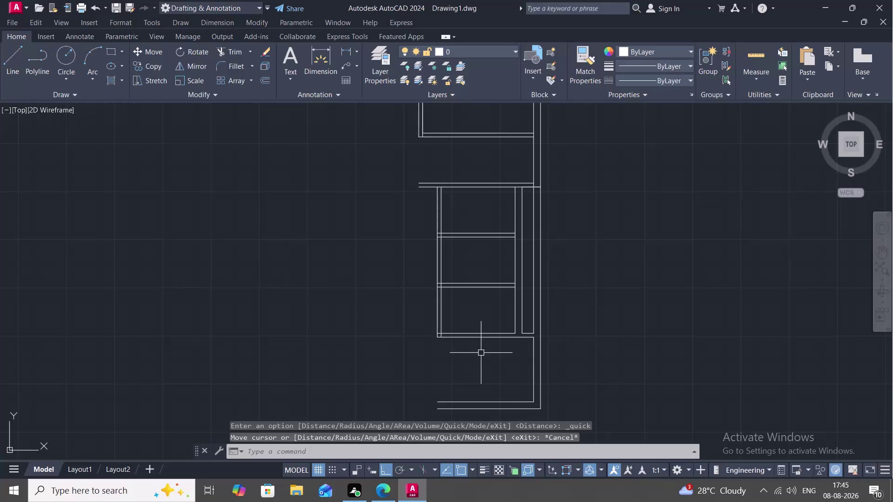
Set a 15'-9" offset distance and pick the lower room's inner right wall.
text(O)
key(space)
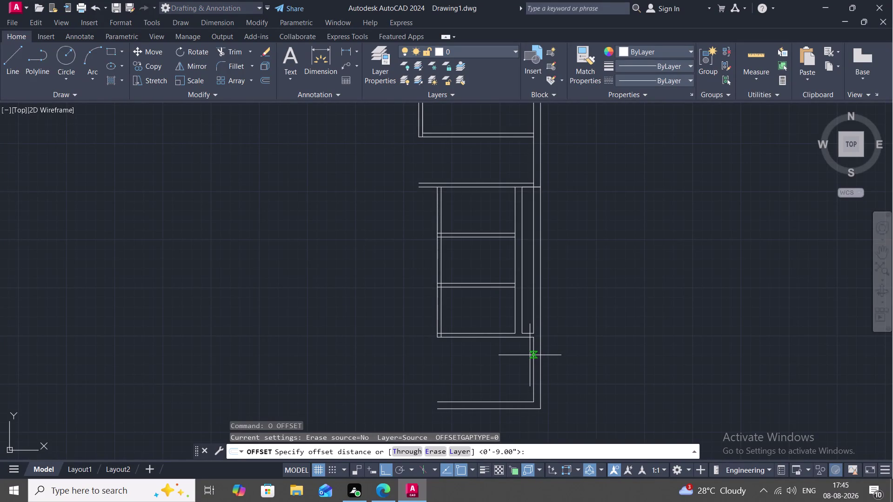
key(1)
key(6)
key(BackSpace)
text(5')
text(9)
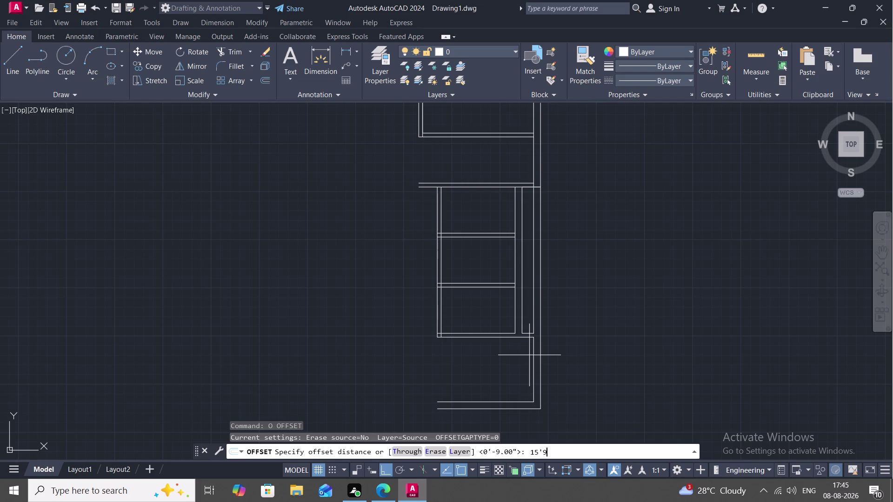
key(shift+quotedbl)
key(space)
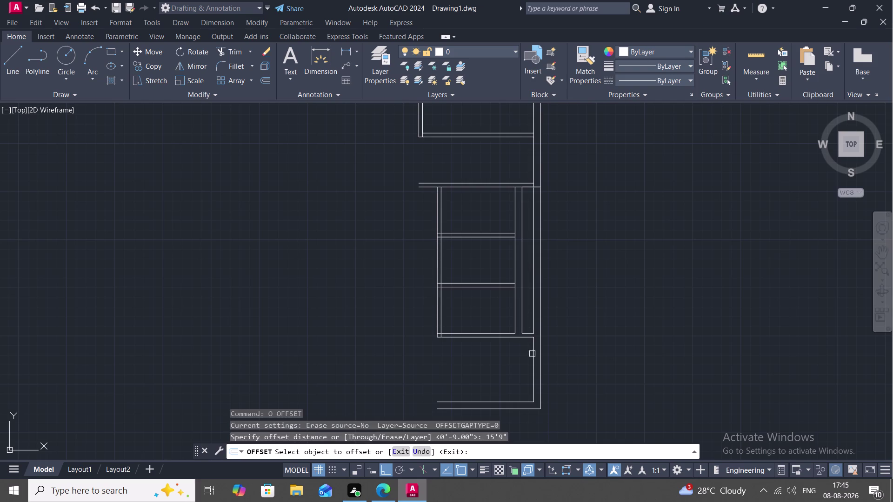
click(532, 363)
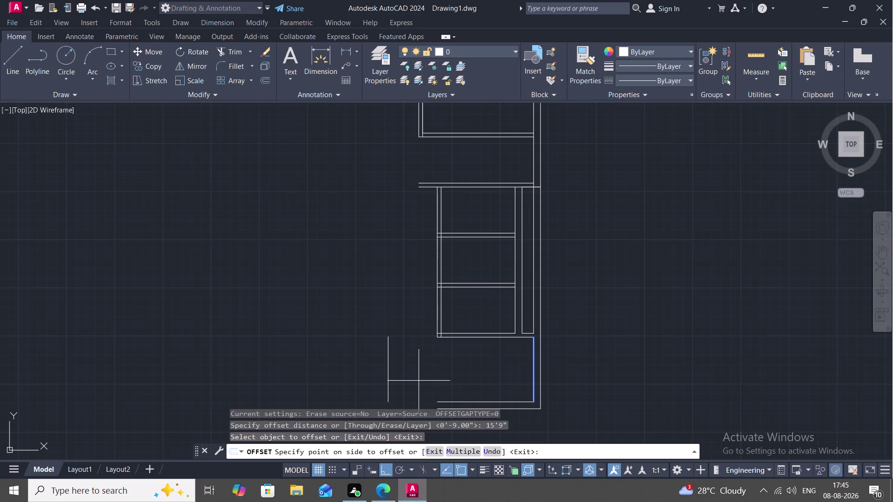
key(Escape)
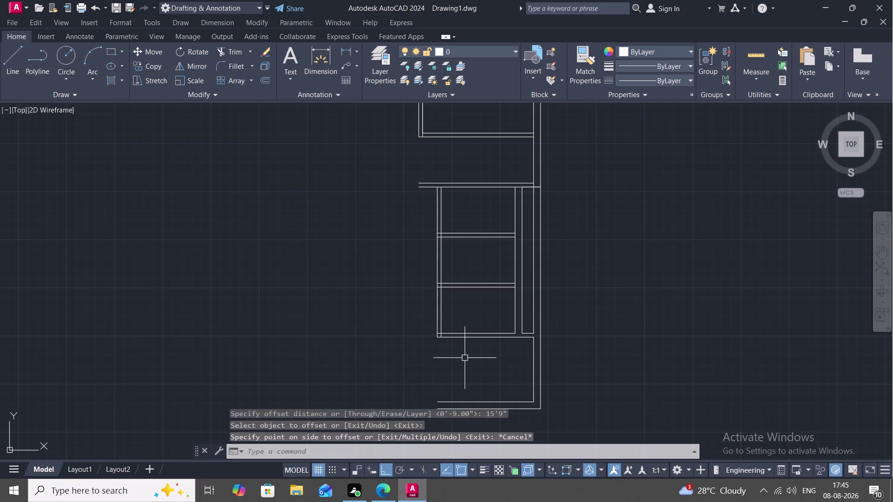
Copy the inner right wall line 15'-9" to its left.
key(space)
key(space)
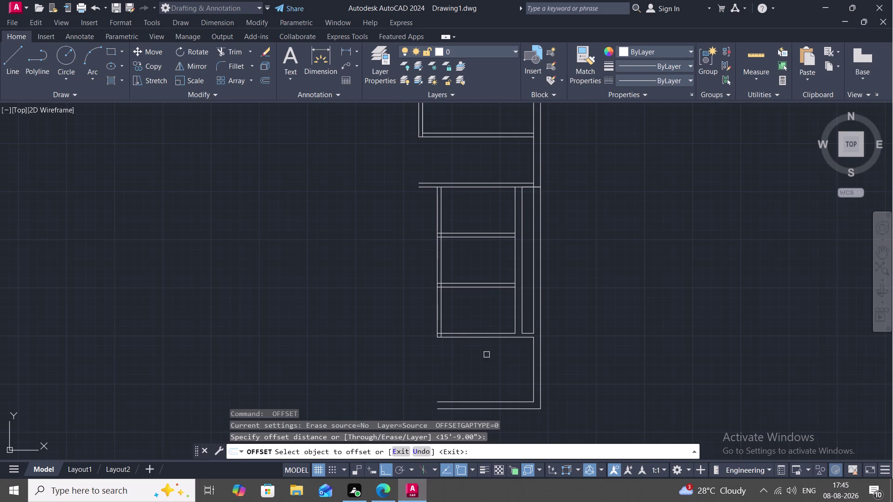
click(533, 359)
click(457, 375)
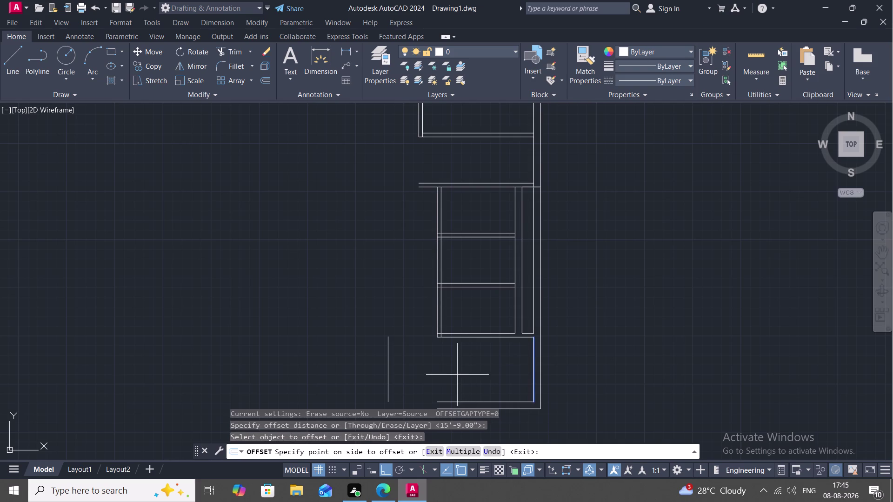
middle_drag(457, 375, 449, 311)
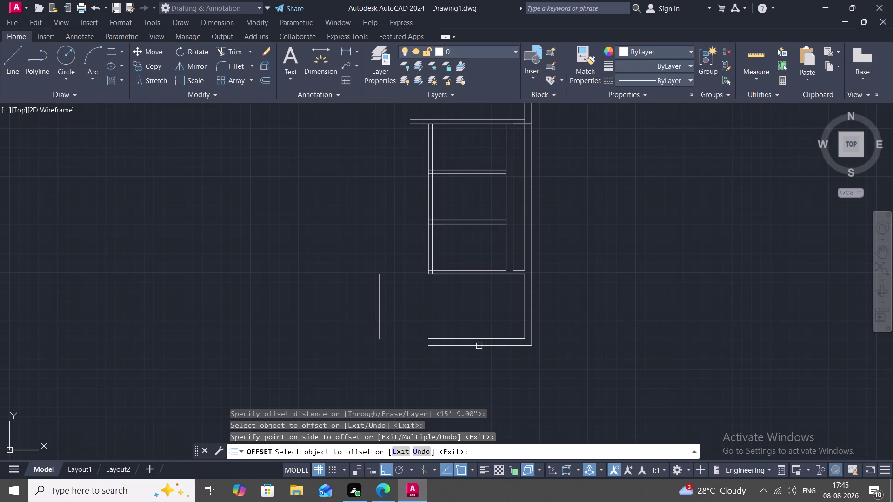
text(EX)
key(space)
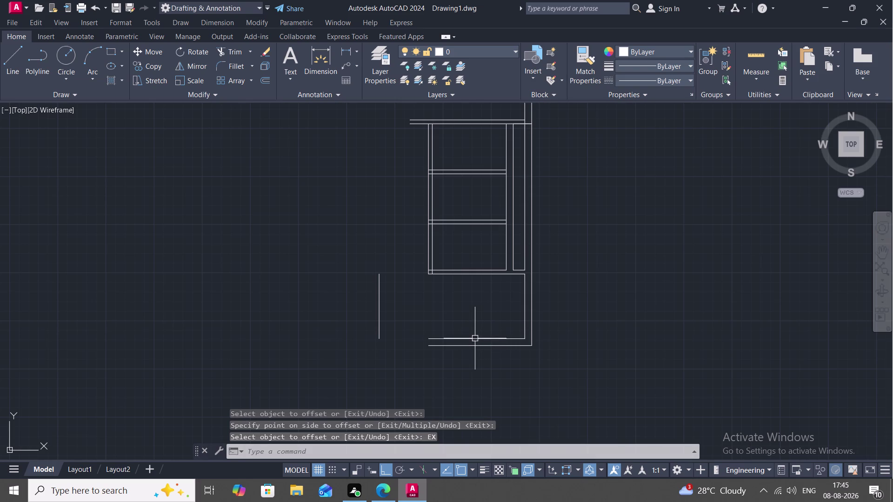
text(E)
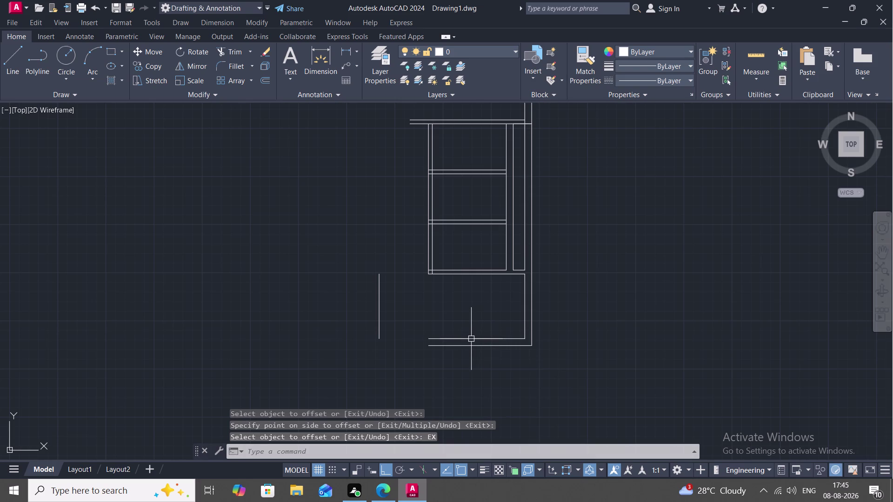
text(X)
key(space)
Extend the lower room's top and bottom wall lines to the new wall.
click(471, 339)
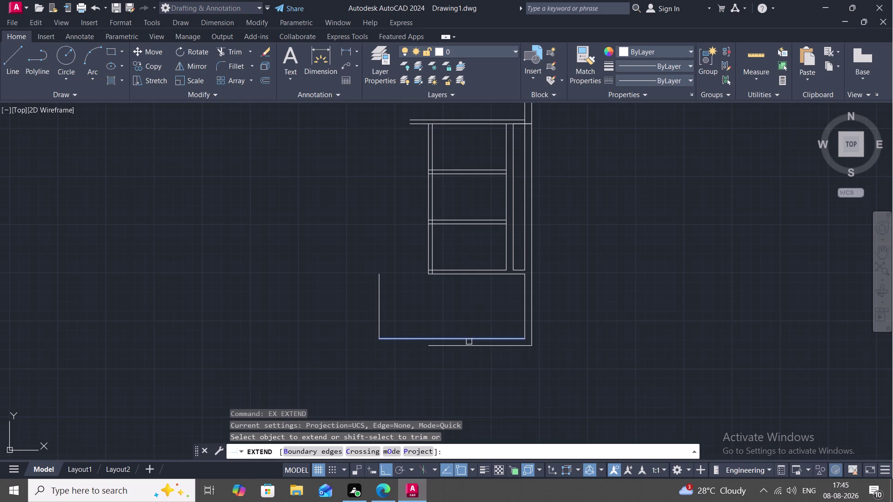
key(Escape)
key(space)
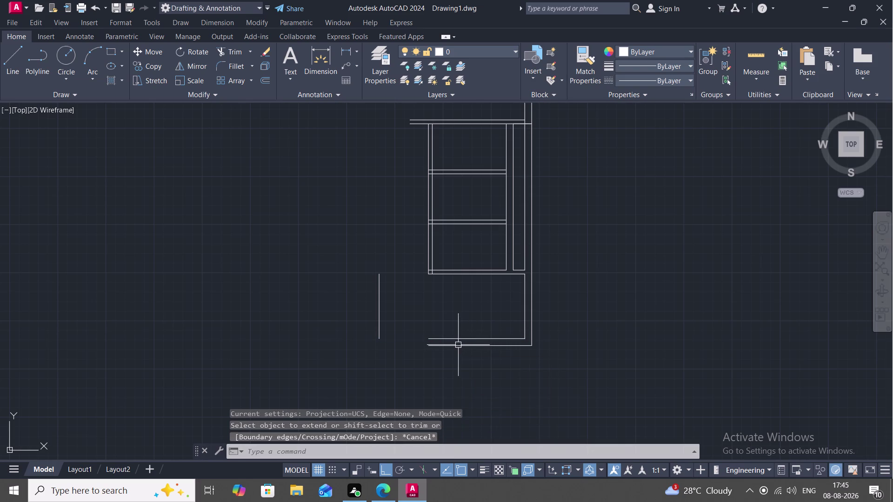
click(459, 340)
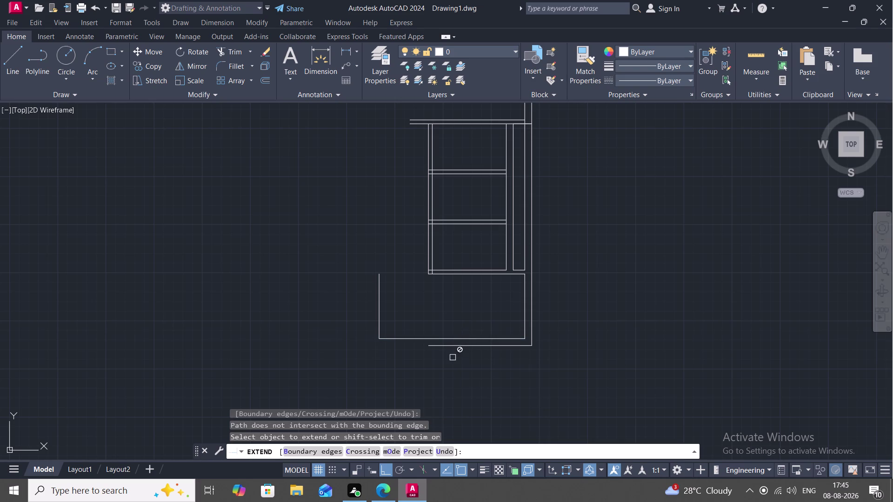
click(454, 274)
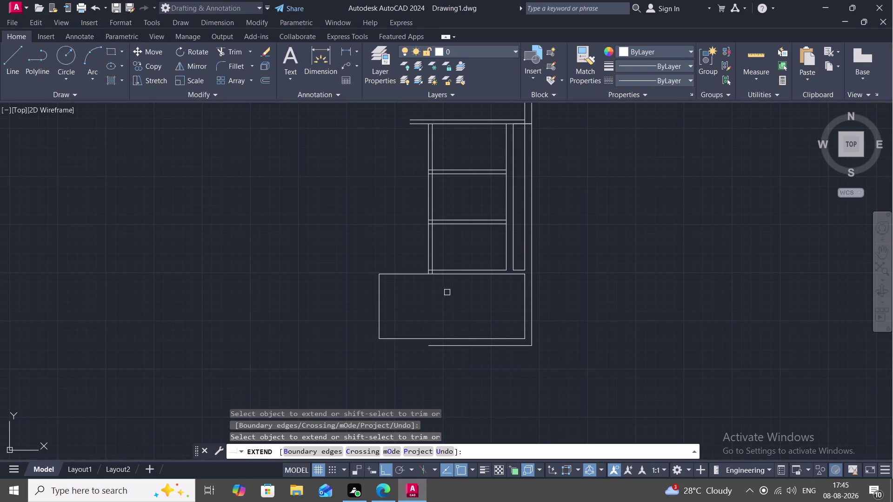
key(Escape)
scroll(up, 3)
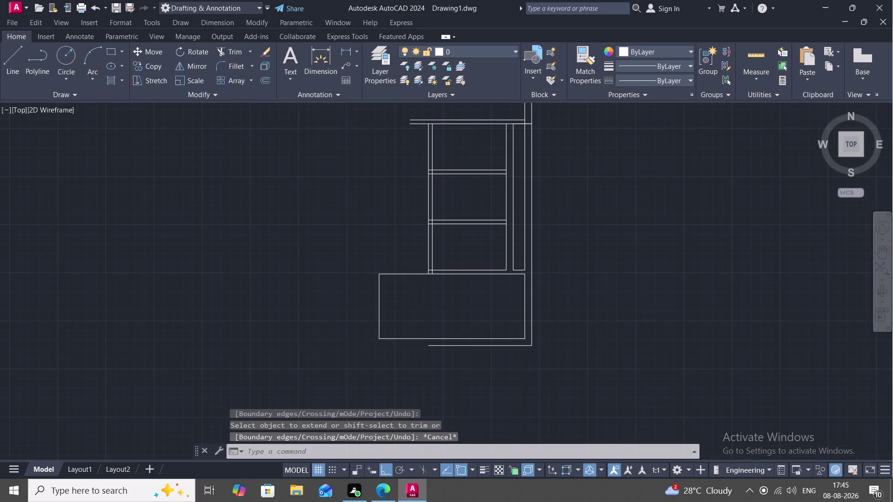
Draw short Ortho lines below and above the room's left corners.
key(l)
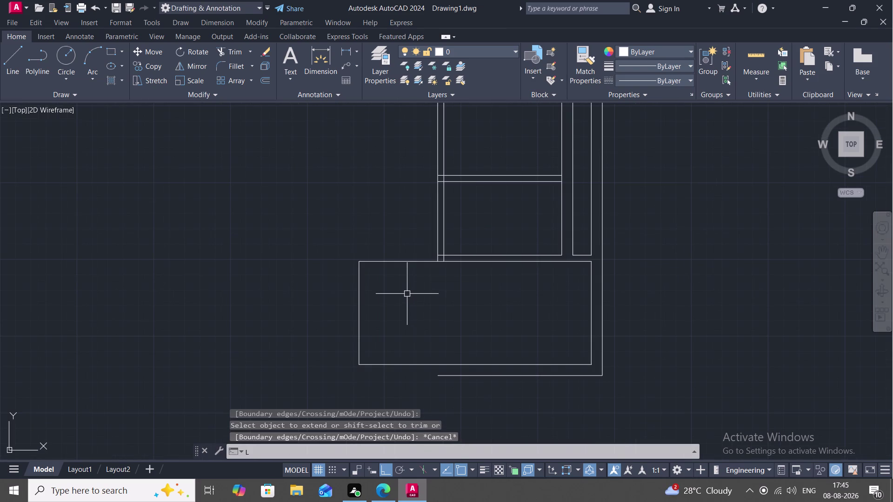
key(space)
click(357, 366)
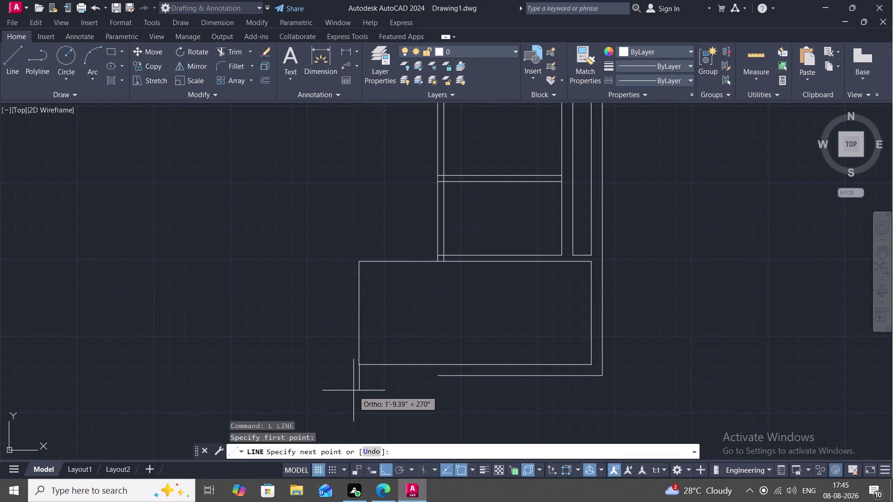
key(F8)
key(F8)
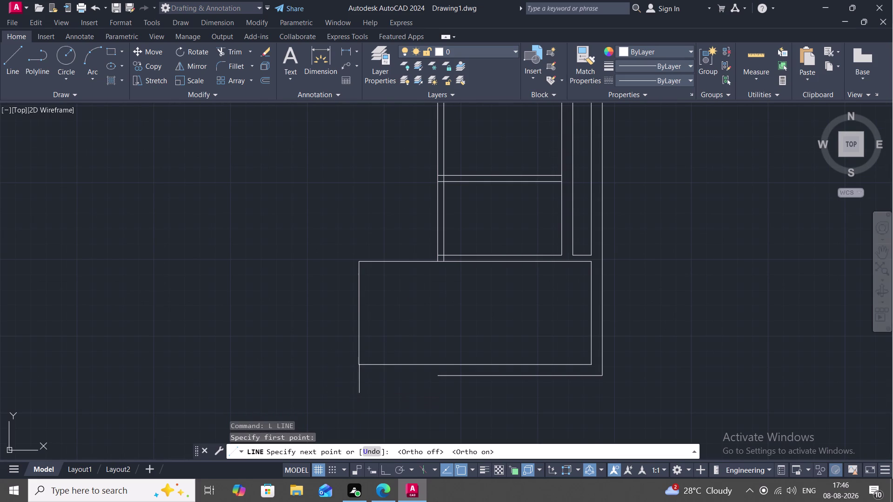
click(360, 393)
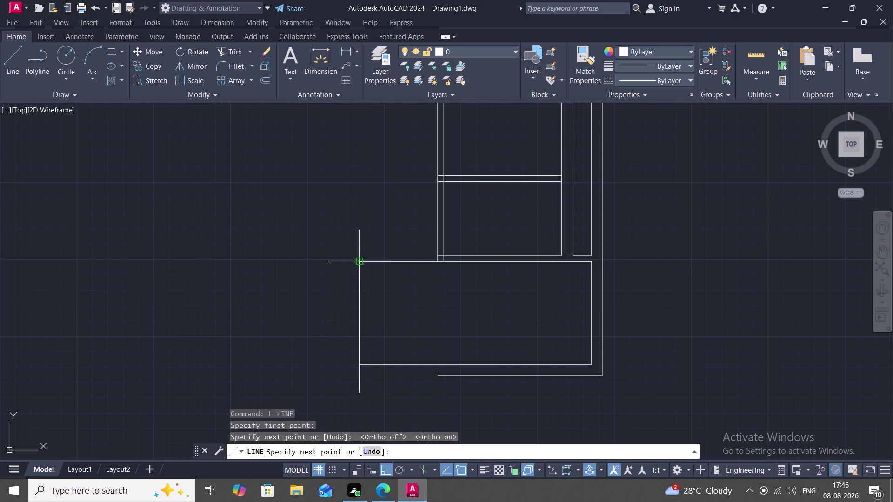
key(Escape)
key(space)
click(361, 263)
click(369, 236)
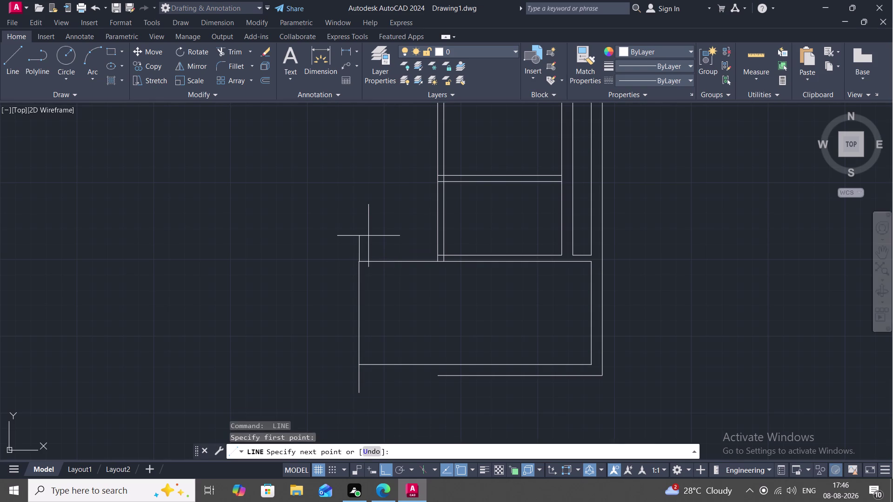
key(Escape)
Extend the upper wall line to meet the left wall line.
key(e)
text(X)
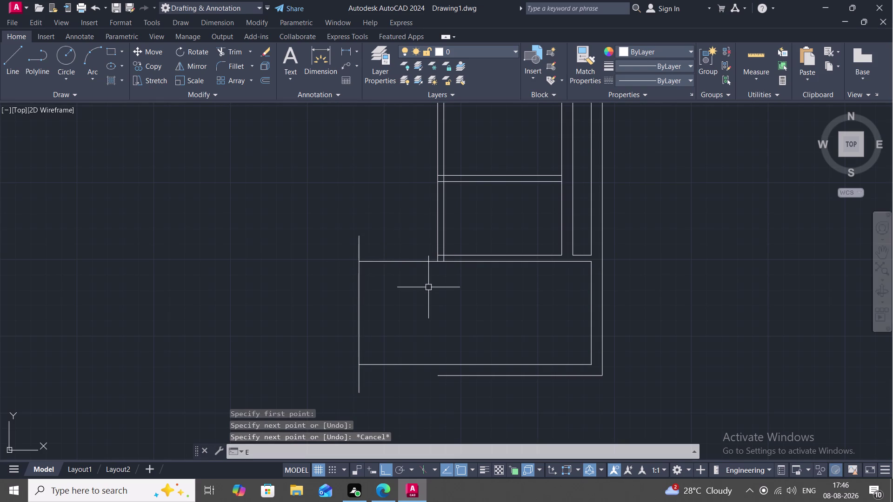
key(space)
click(469, 256)
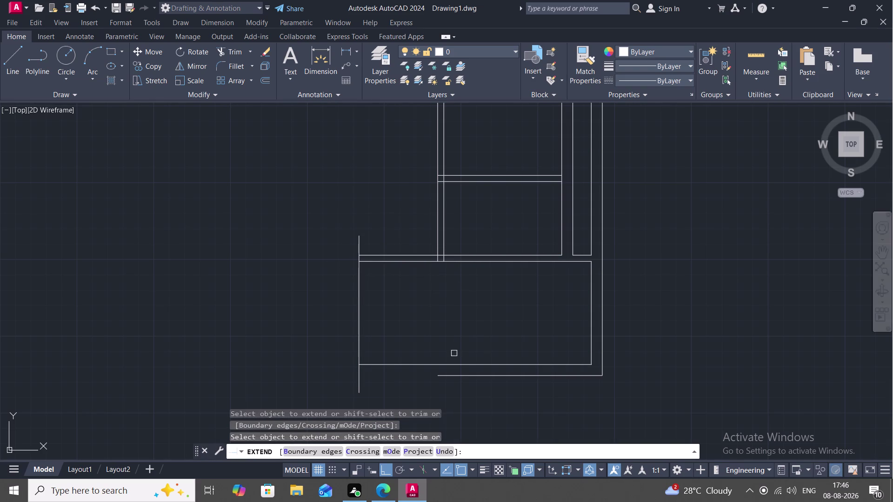
Pan up to the upper rooms and draw a short wall segment near the top.
click(442, 379)
scroll(down, 3)
middle_drag(401, 325, 403, 362)
scroll(down, 3)
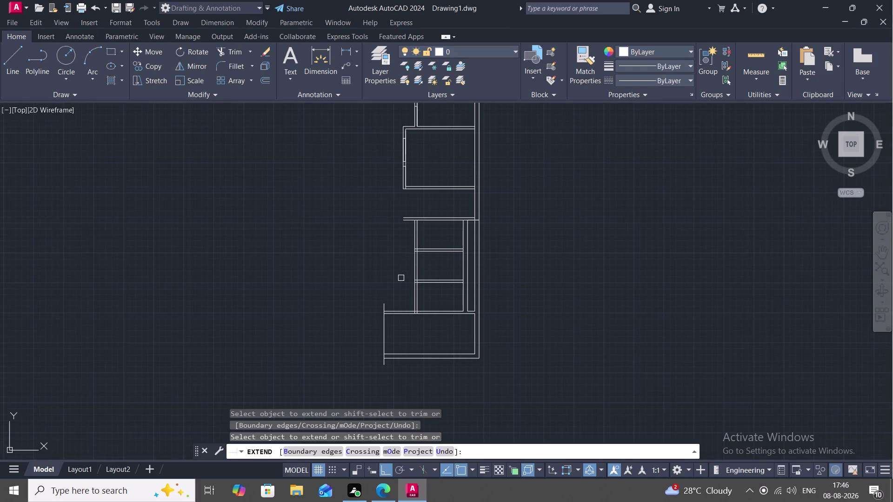
scroll(up, 3)
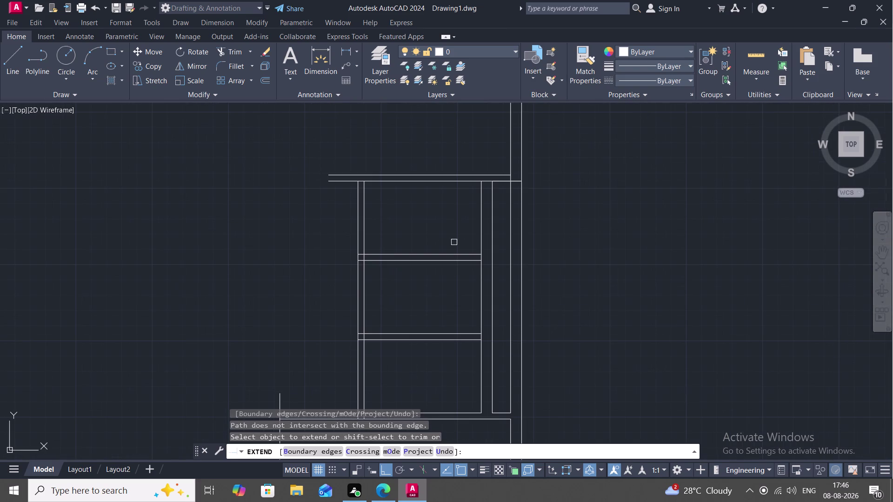
key(l)
key(space)
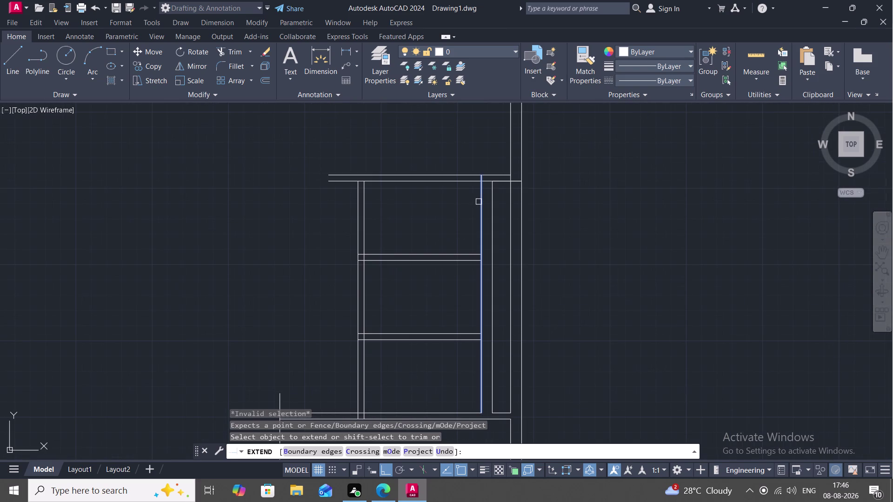
key(Escape)
text(L)
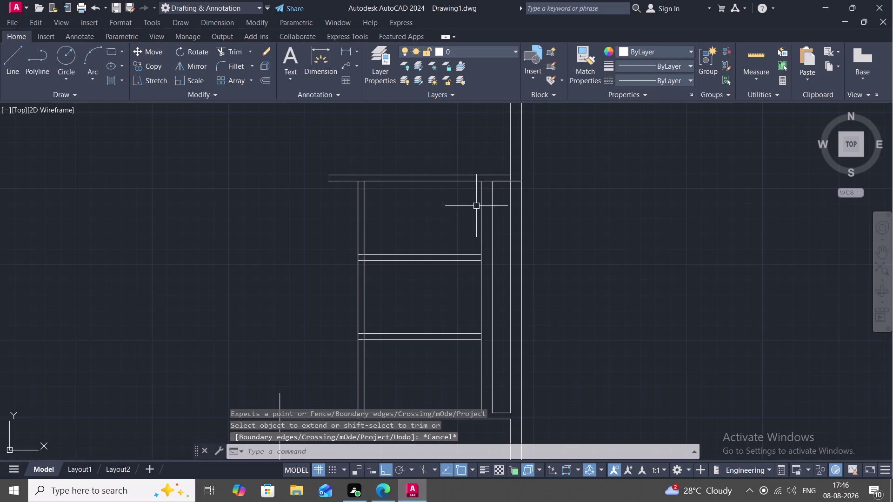
key(space)
click(480, 205)
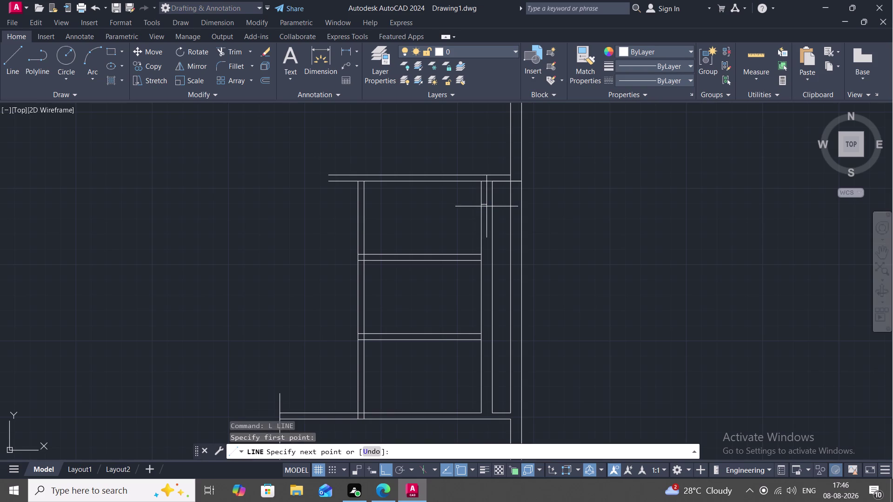
click(493, 208)
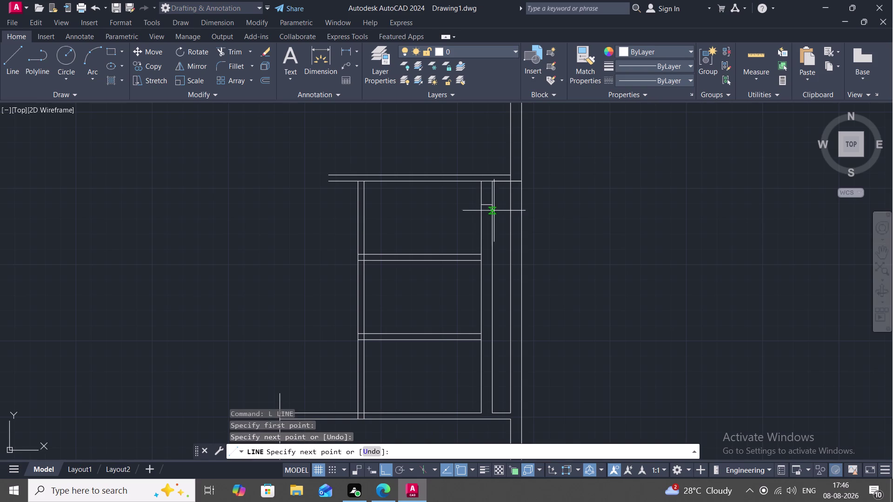
key(Escape)
Trim the excess wall line segments near the top.
text(TR)
key(space)
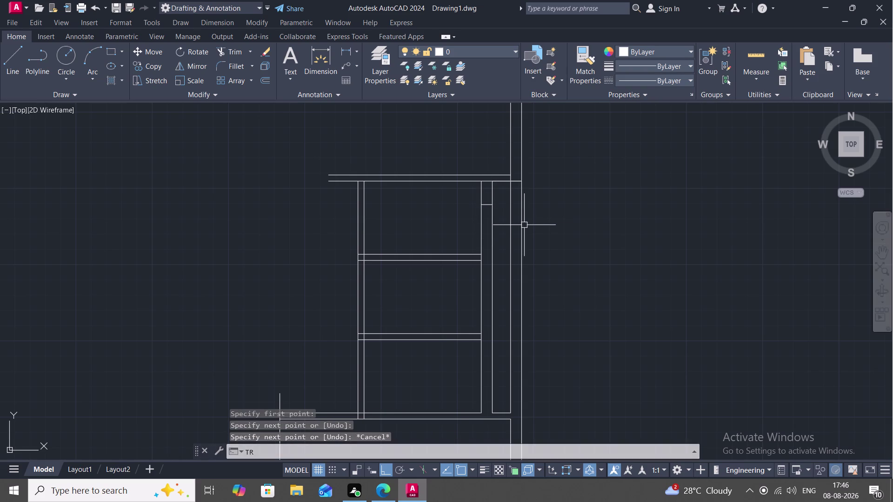
click(511, 248)
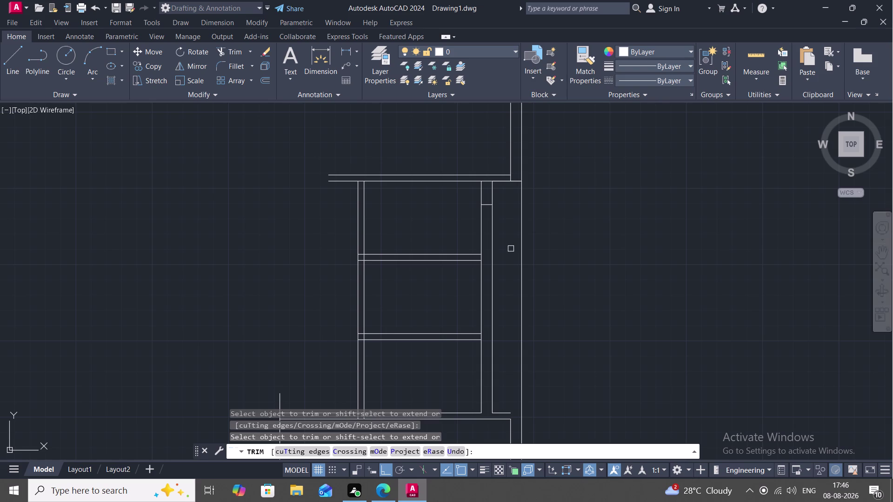
click(522, 256)
scroll(down, 3)
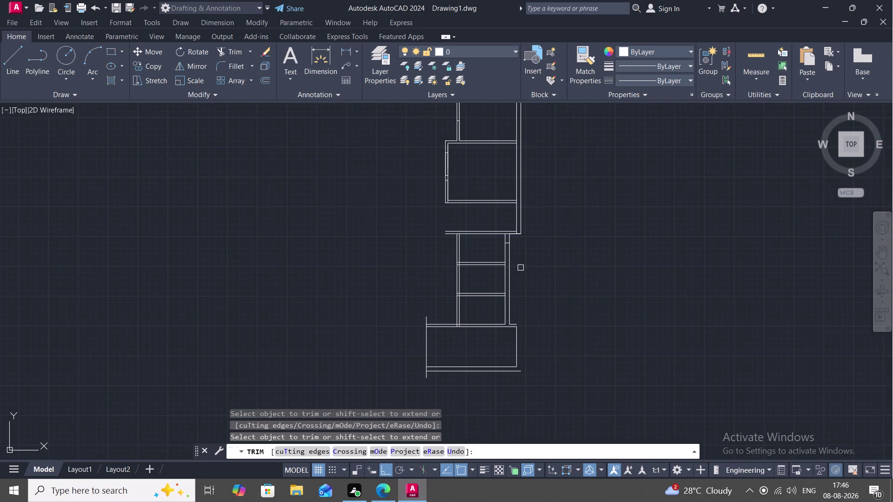
middle_click(521, 268)
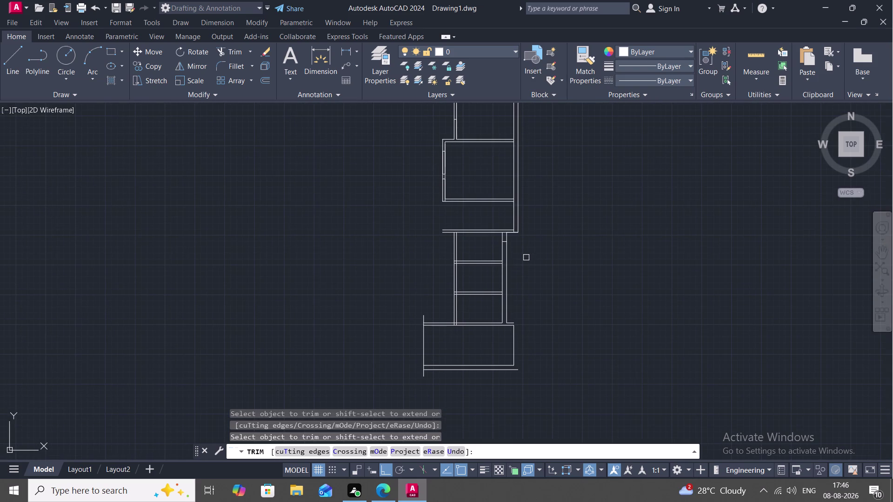
text(EX)
key(space)
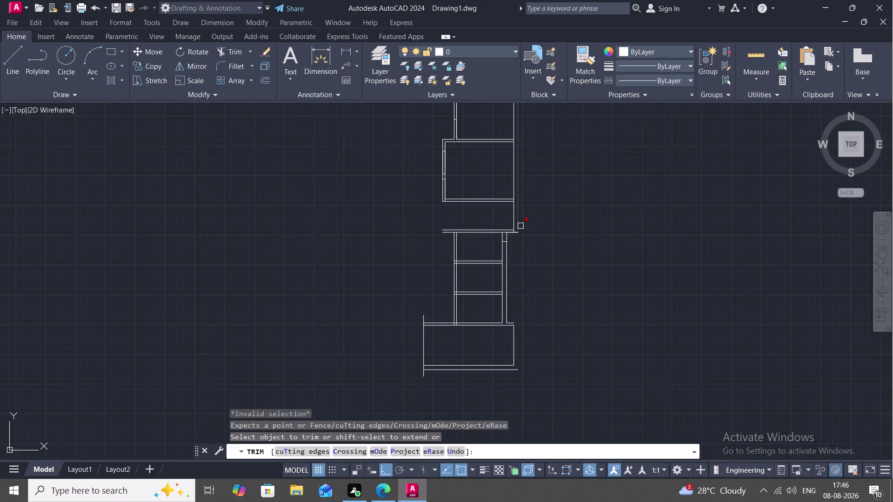
key(Escape)
Extend the right outer wall line downward and the inner wall line to the junction.
text(EX)
key(space)
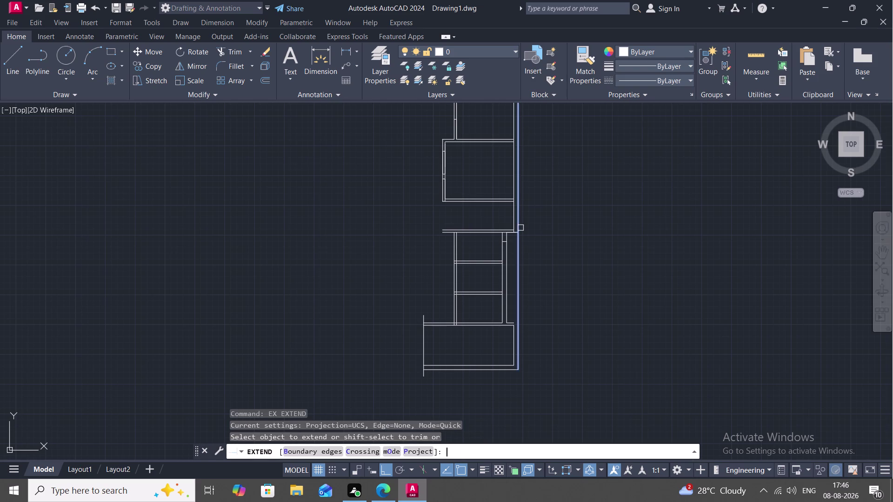
click(519, 228)
key(Escape)
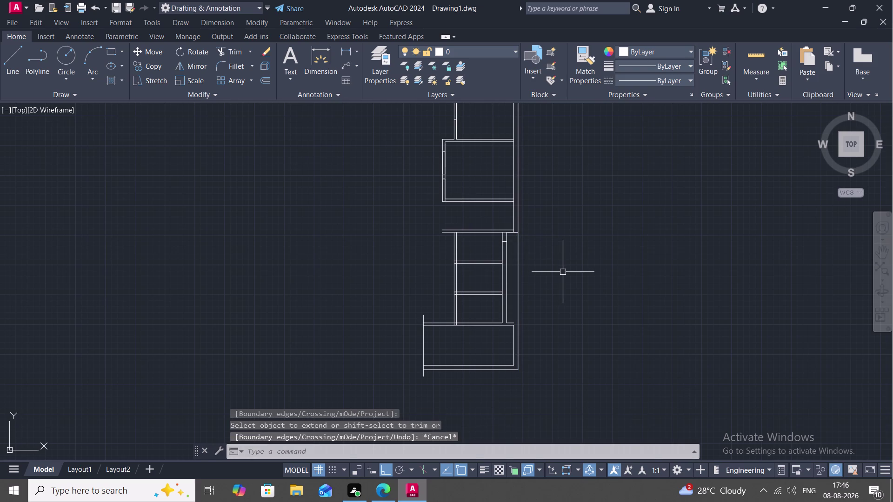
scroll(up, 3)
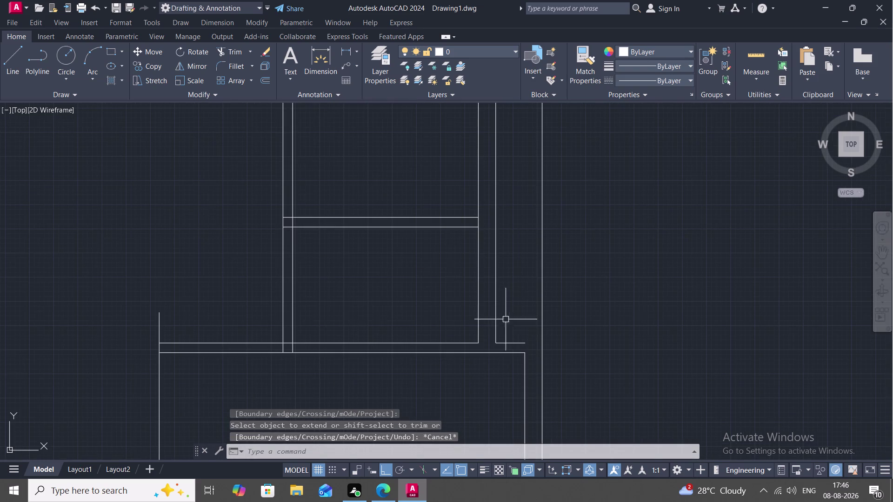
key(space)
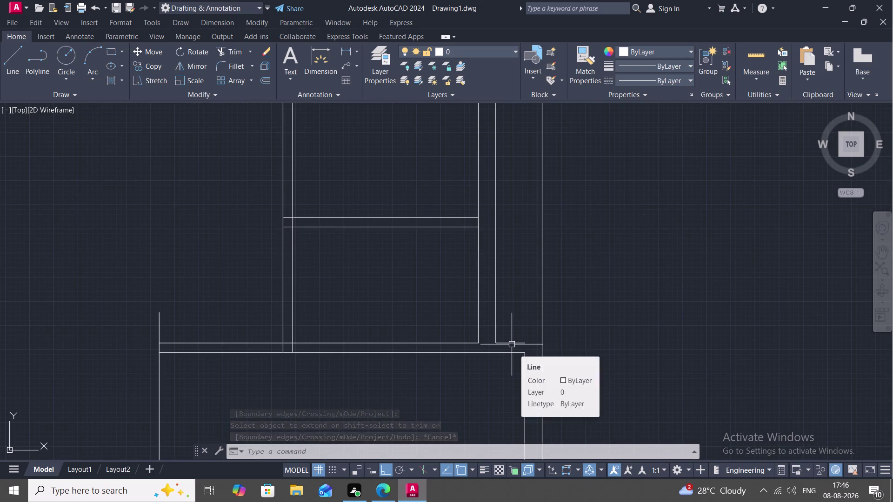
click(512, 345)
scroll(down, 3)
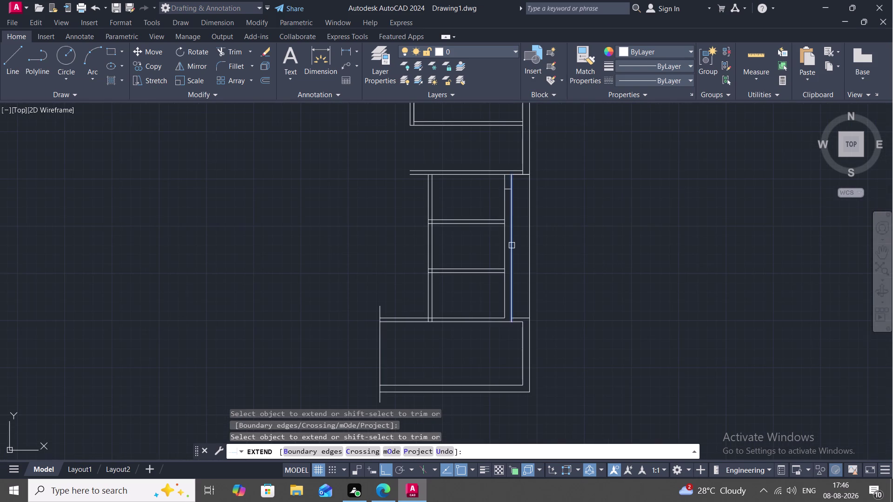
key(Escape)
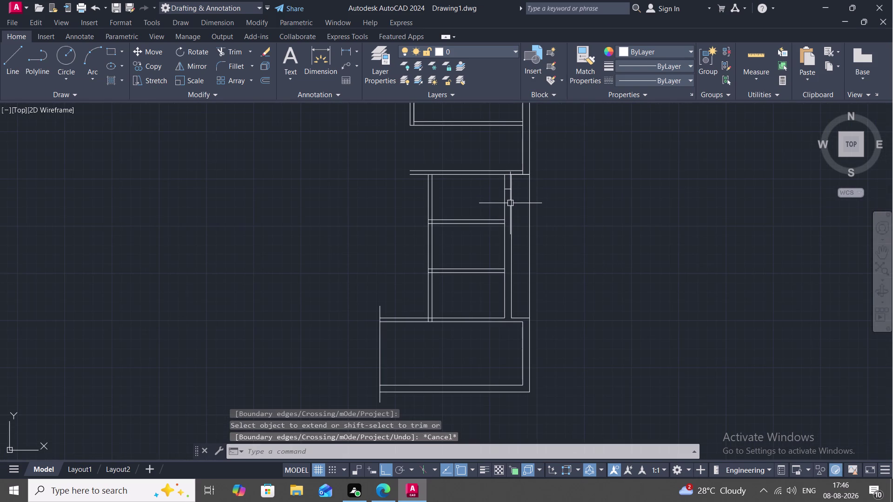
Trim the short leftover wall line and start a line on the right wall.
text(TR)
key(space)
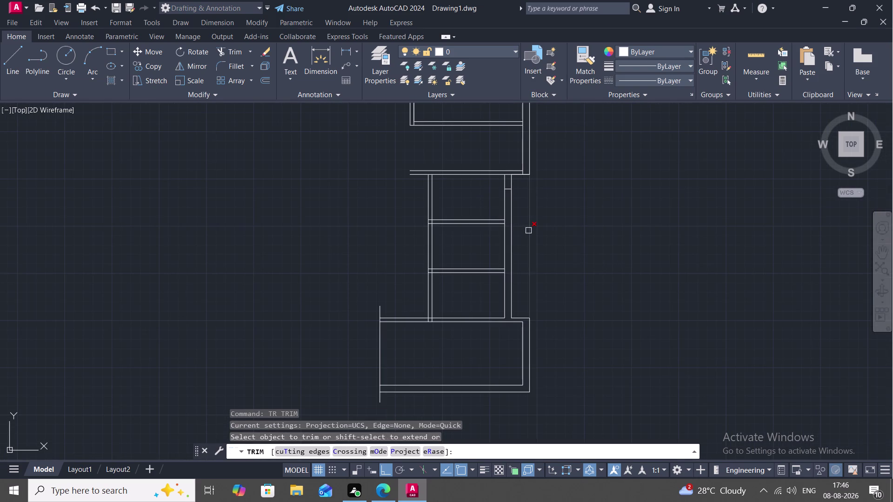
click(528, 231)
scroll(up, 3)
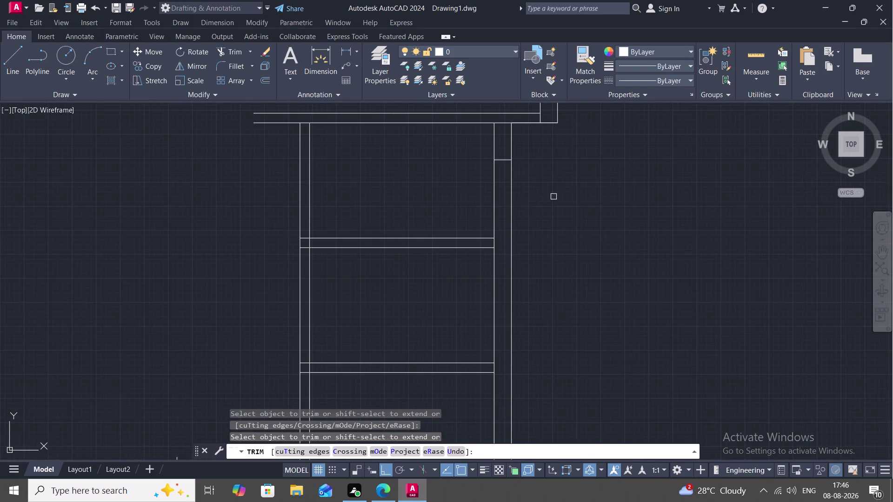
key(Escape)
key(l)
key(space)
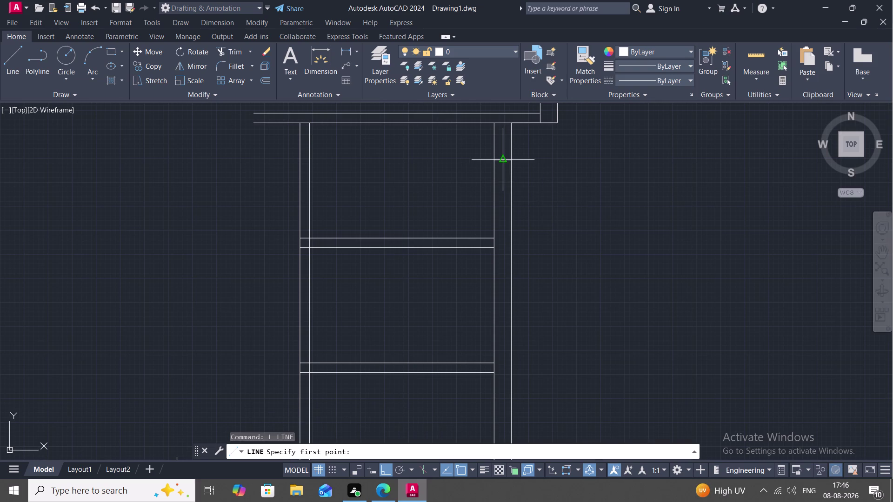
click(513, 162)
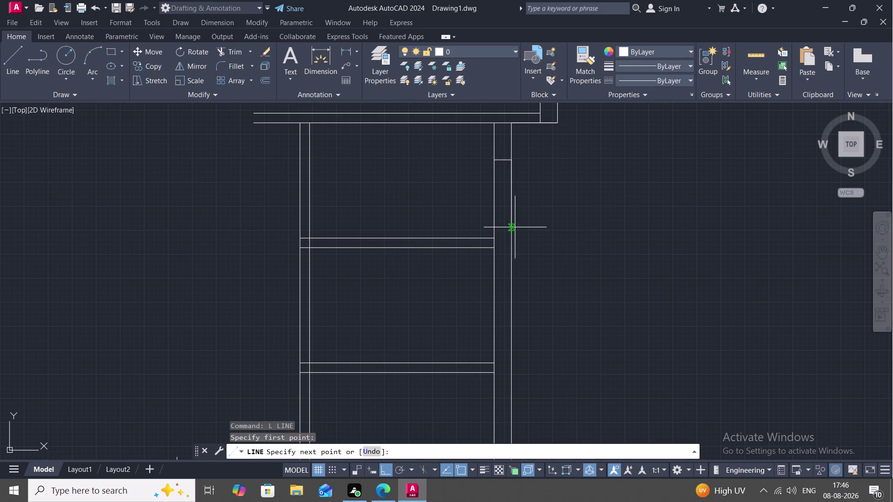
Draw a 3' line along the wall and delete the stray short line.
text(3')
key(space)
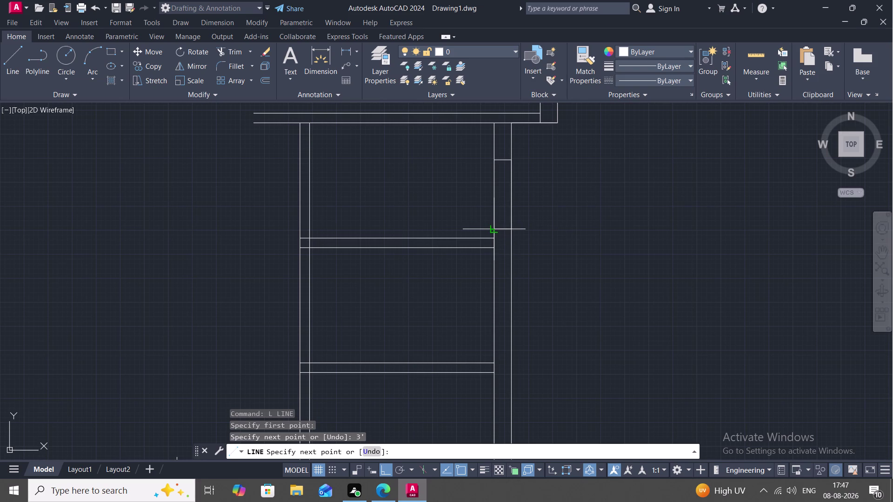
key(Escape)
click(504, 161)
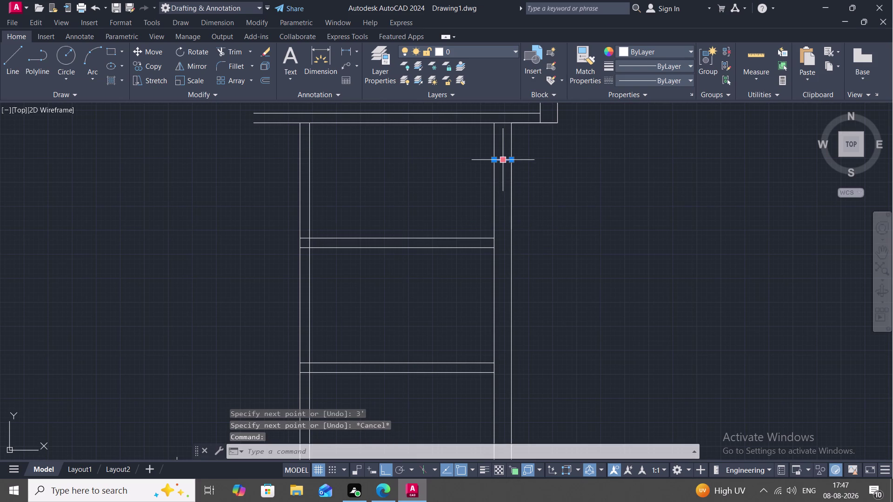
key(Delete)
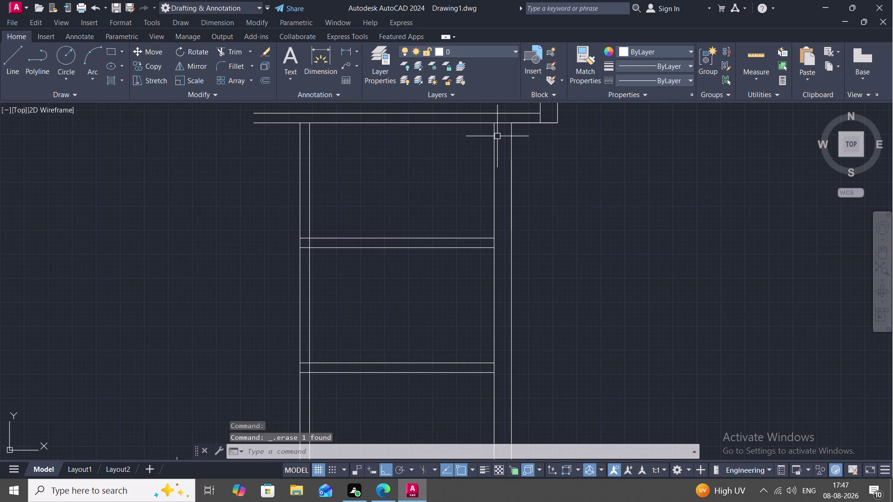
Outline the first 3' opening with cross lines across the right wall's thickness.
text(L)
key(space)
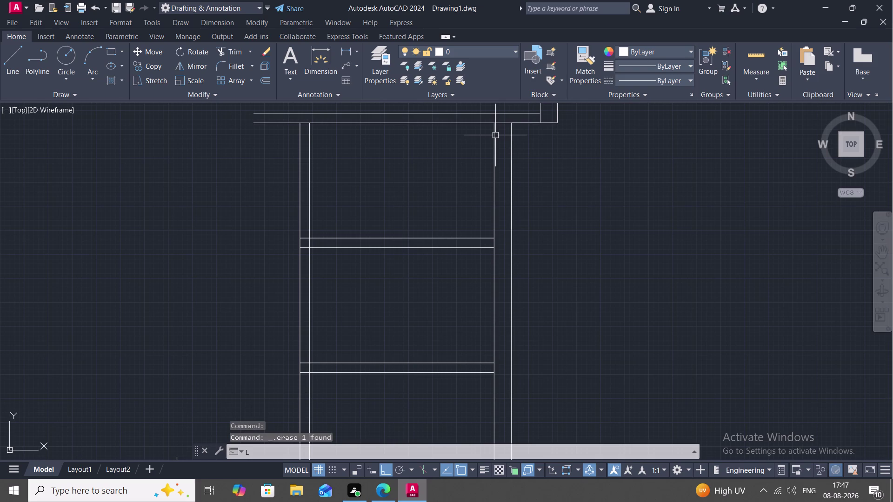
click(495, 135)
click(510, 135)
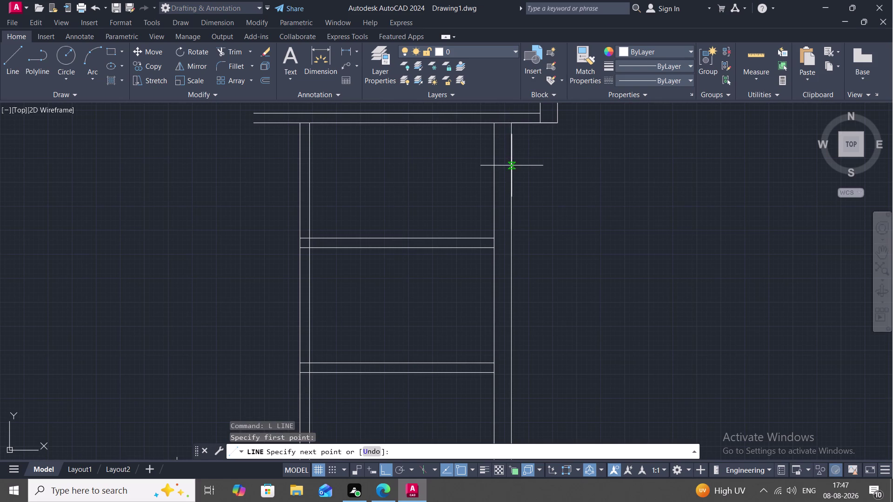
key(Escape)
key(space)
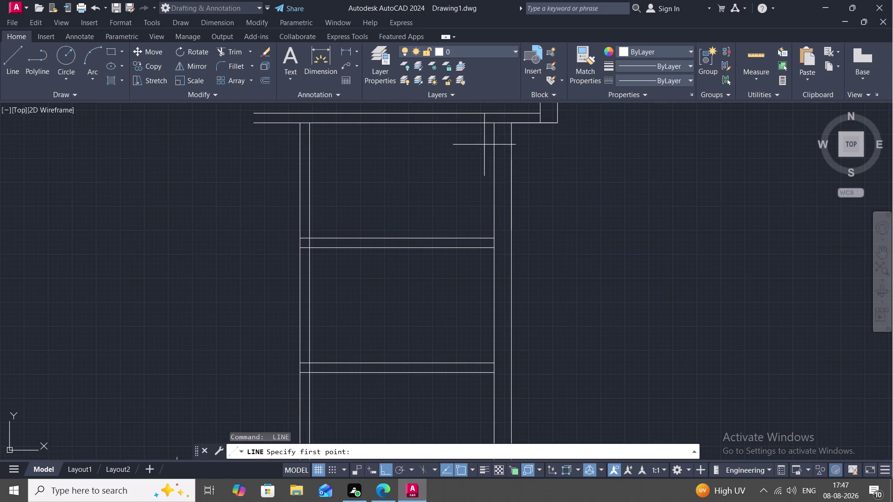
click(494, 134)
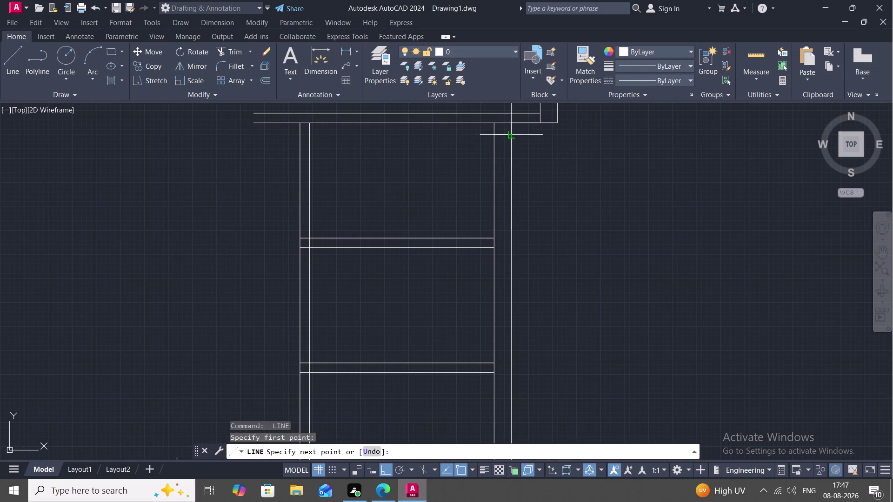
click(512, 134)
key(3)
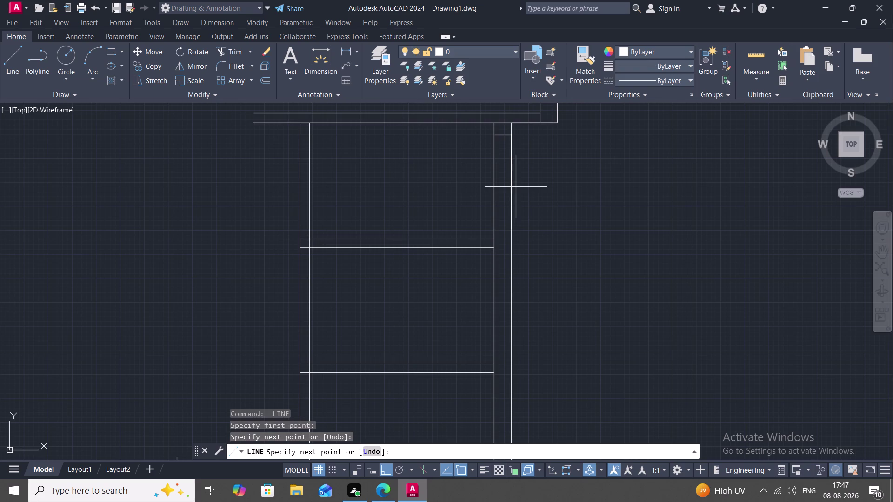
text(')
key(space)
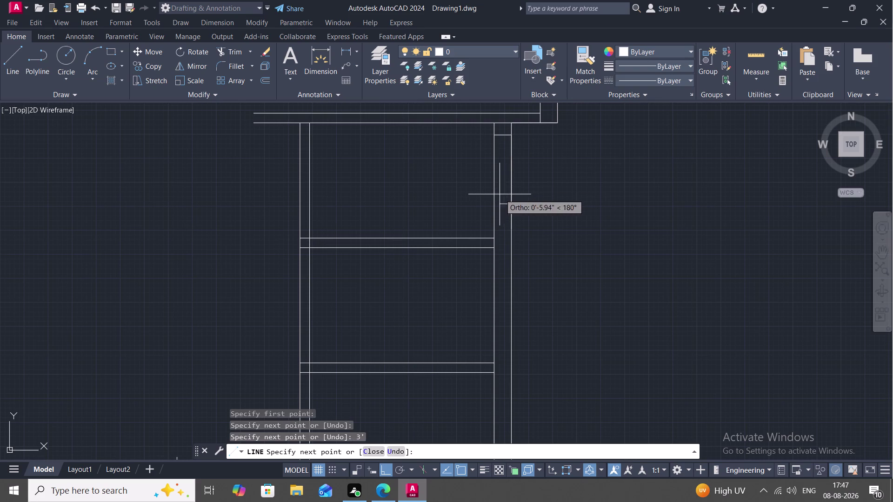
drag(495, 204, 497, 197)
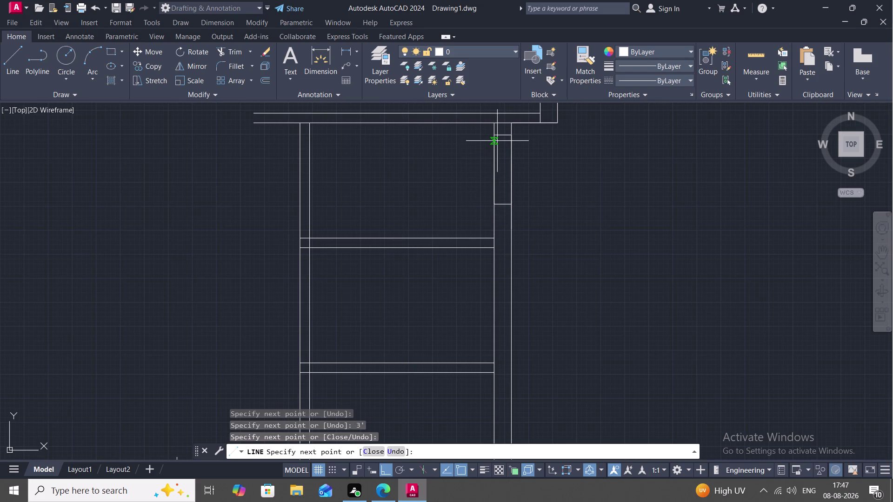
click(497, 135)
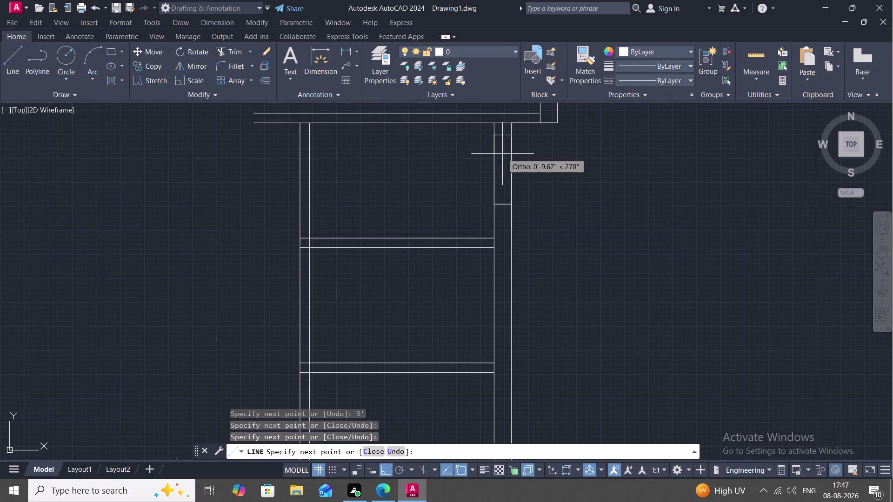
key(Escape)
Outline a second 3' opening lower on the right wall, then pan toward the lower room.
middle_drag(511, 256, 510, 243)
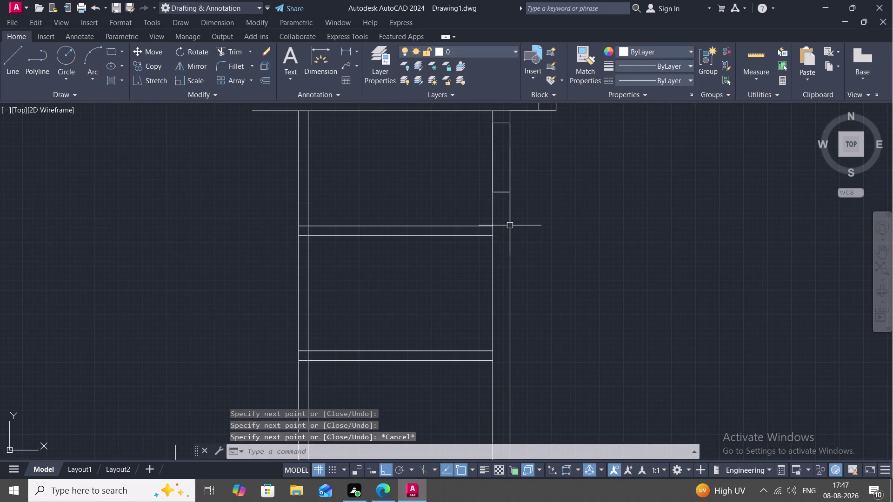
key(space)
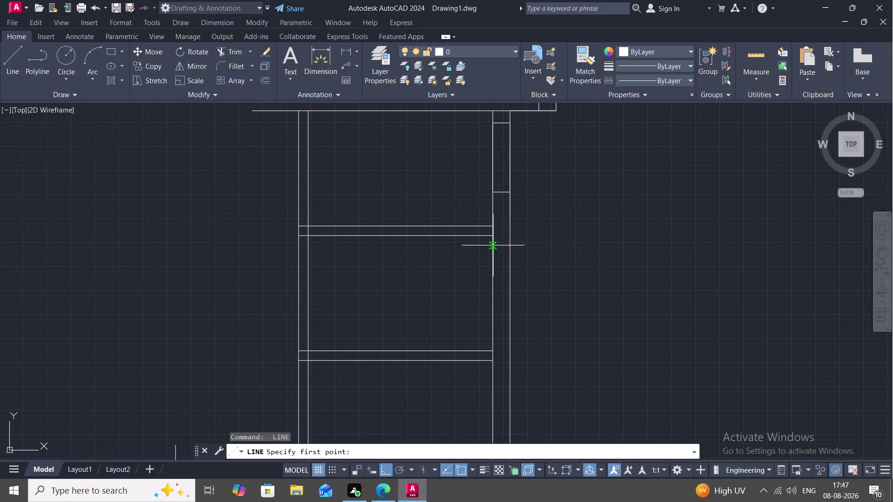
click(493, 245)
click(511, 243)
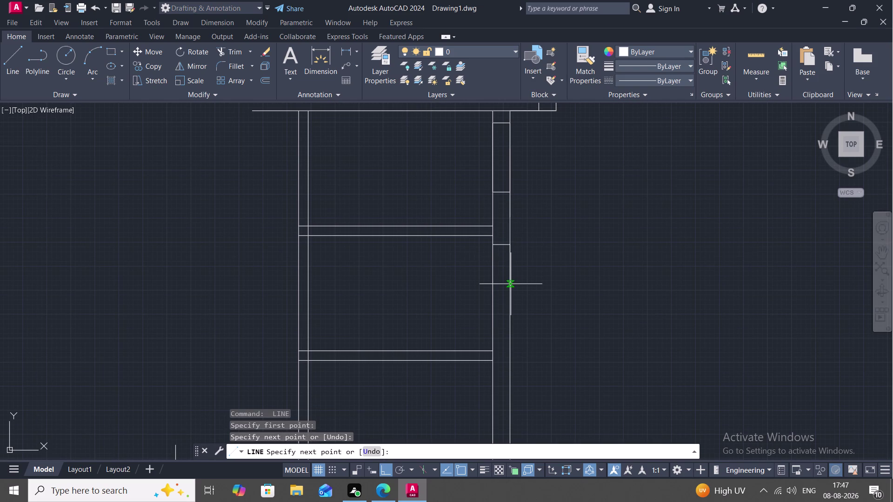
text(3')
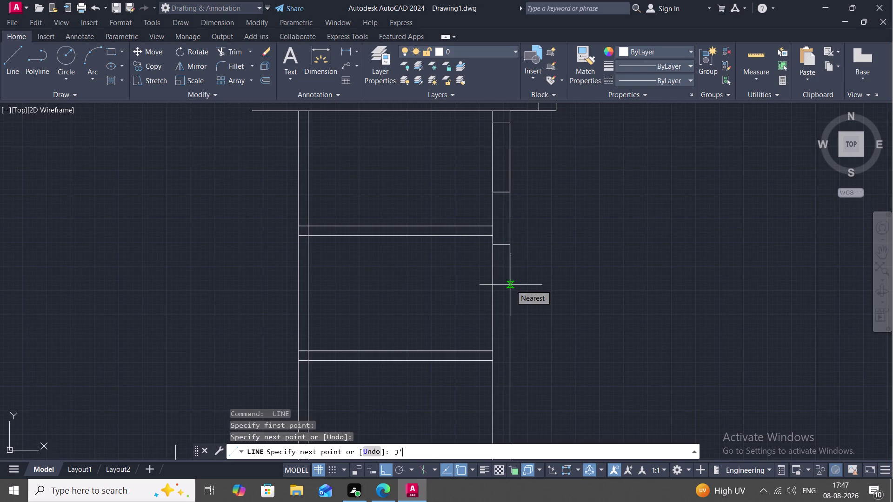
key(space)
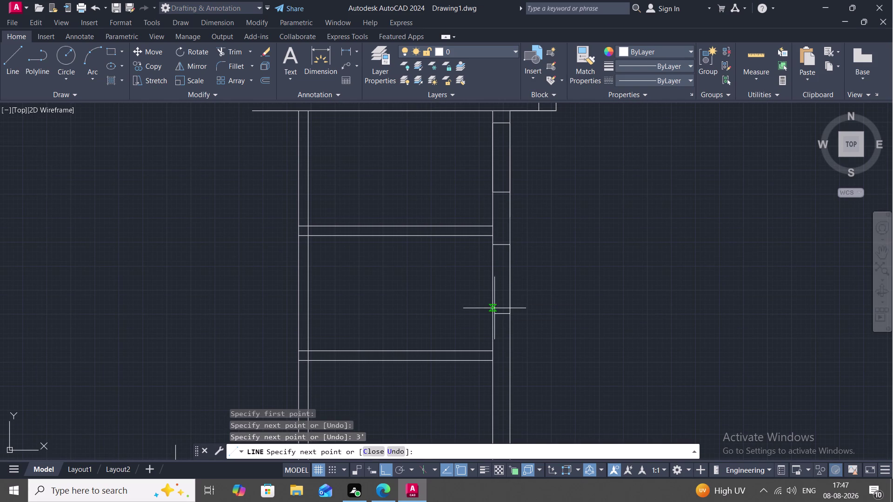
click(490, 317)
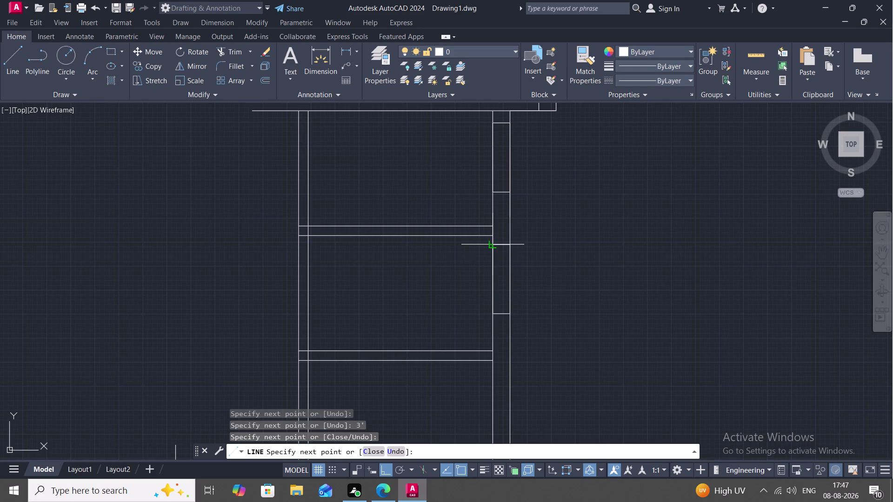
click(491, 245)
key(Escape)
middle_drag(506, 268, 502, 201)
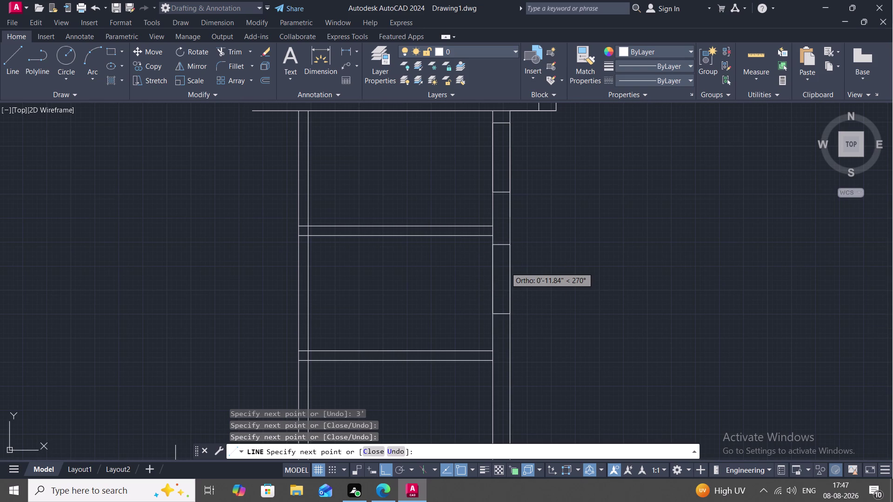
scroll(down, 3)
middle_drag(517, 295, 512, 230)
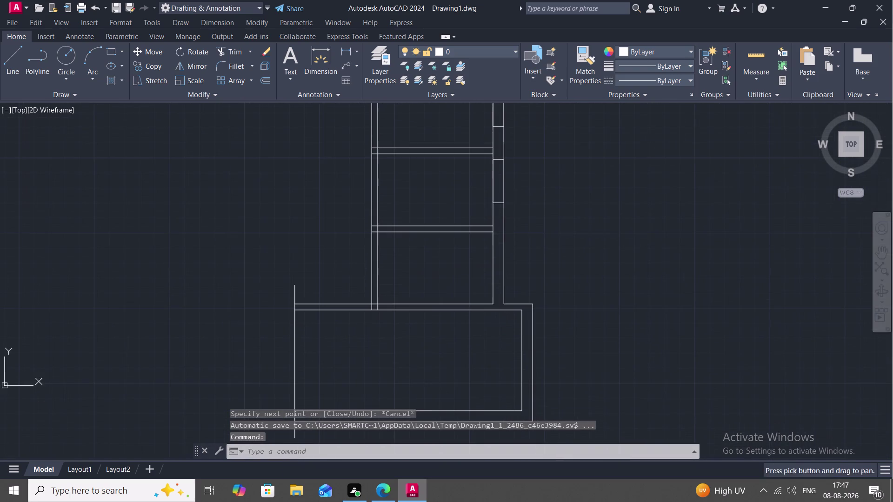
Draw 3' window jamb lines across the right wall just above the lower room.
key(space)
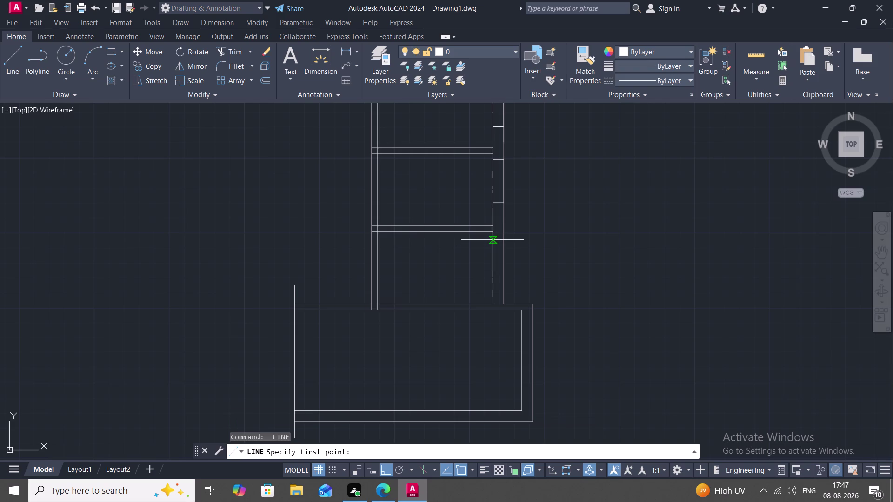
click(492, 240)
click(505, 240)
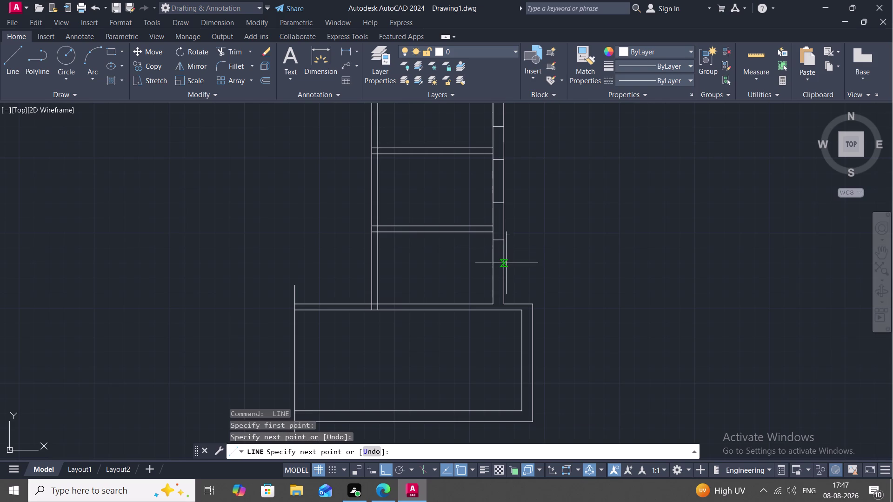
key(3)
key(apostrophe)
key(space)
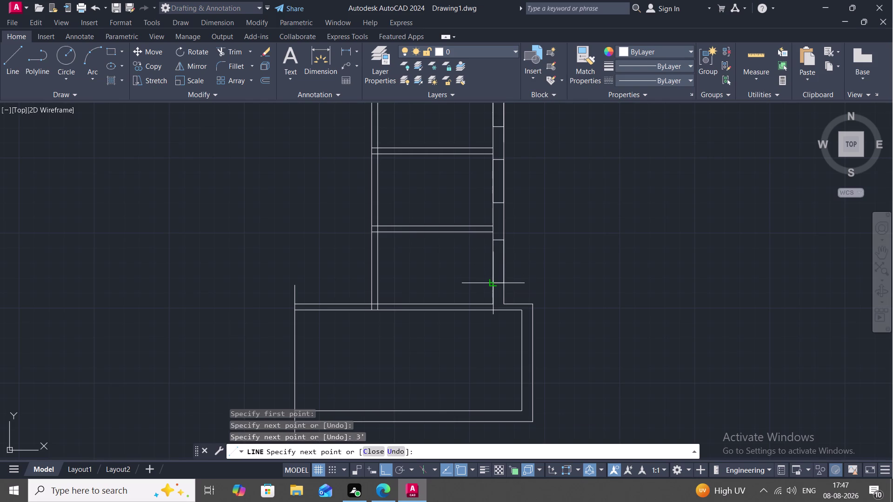
click(492, 283)
click(492, 243)
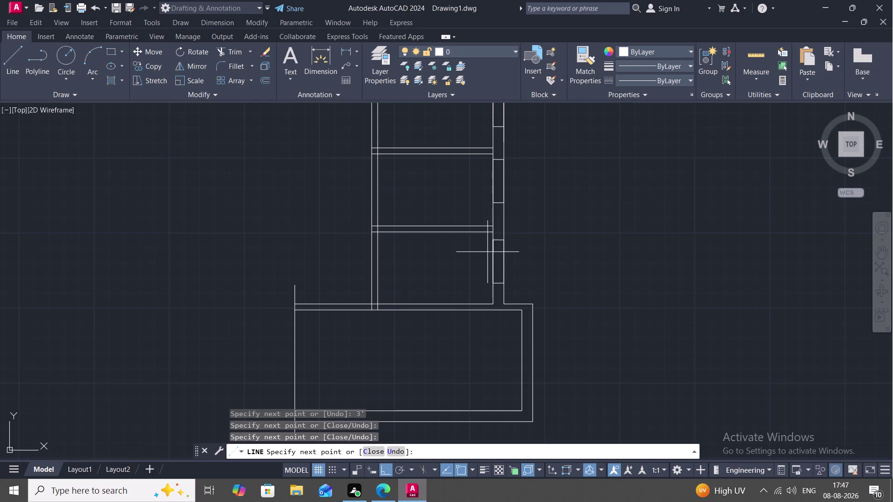
key(Escape)
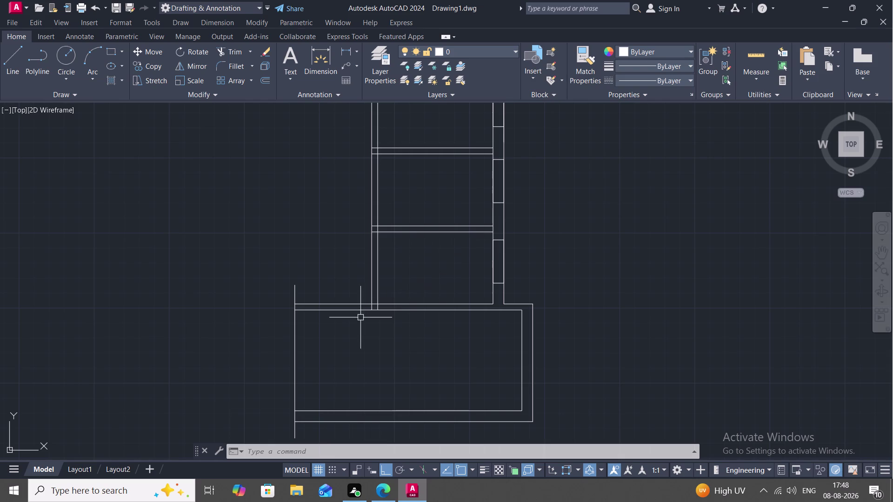
Draw the first 2'6" door opening line on the left wall.
key(l)
key(space)
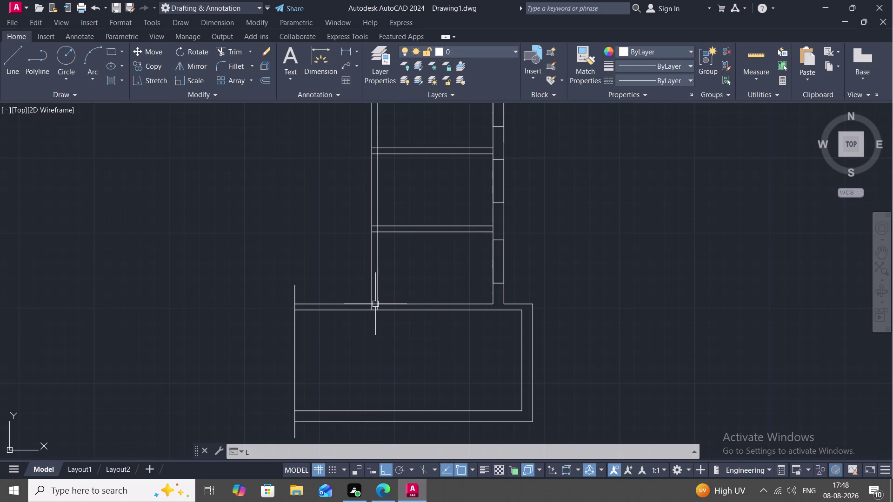
click(380, 301)
key(2)
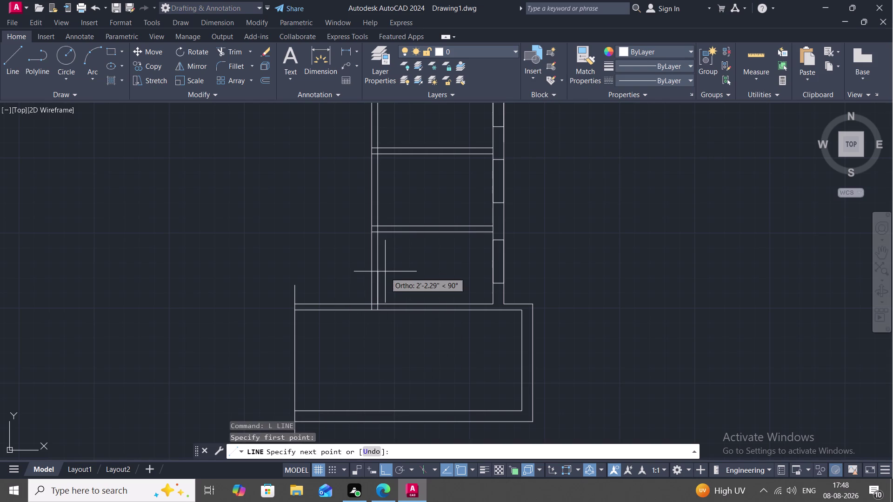
key(apostrophe)
text(6")
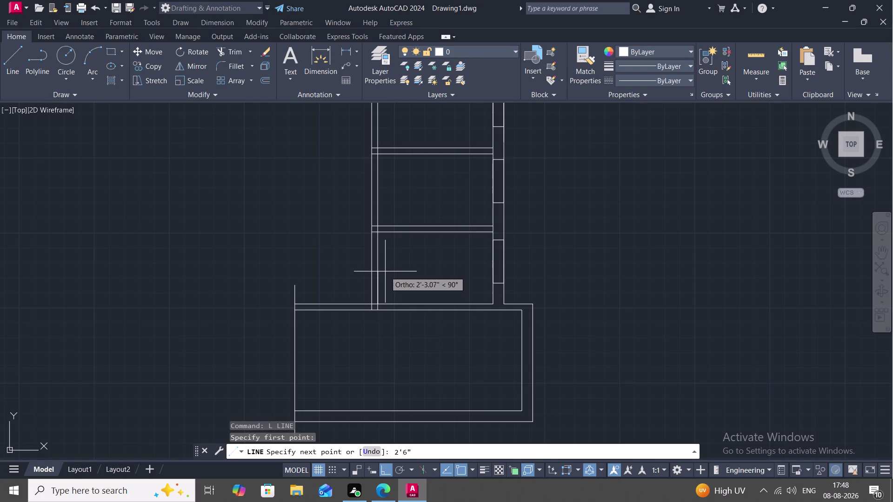
key(space)
click(374, 265)
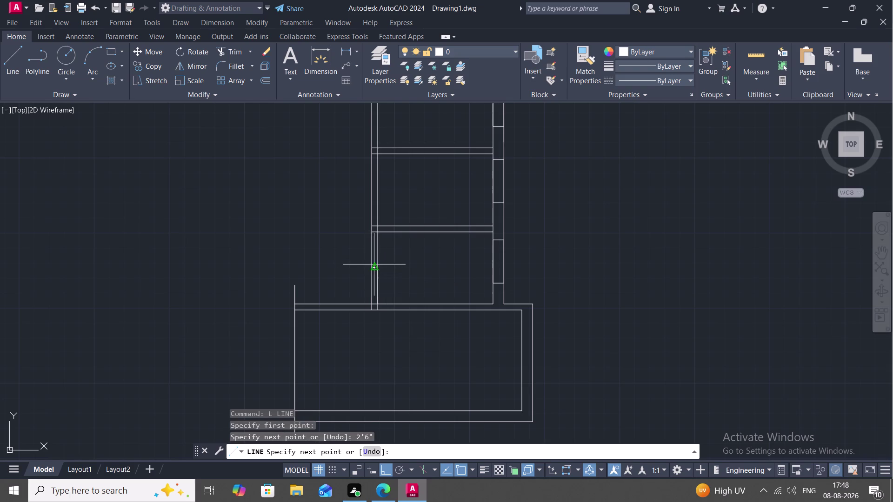
key(space)
Draw a second 2'6" door line higher up the left wall.
key(space)
click(377, 226)
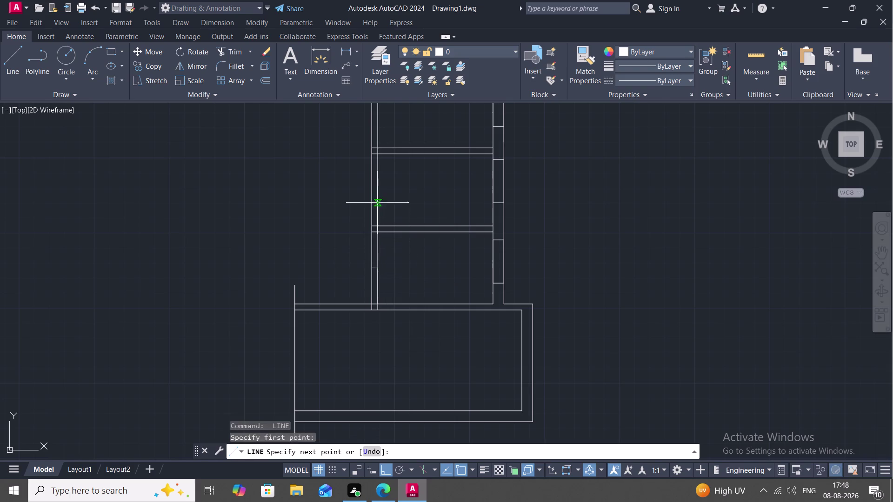
key(3)
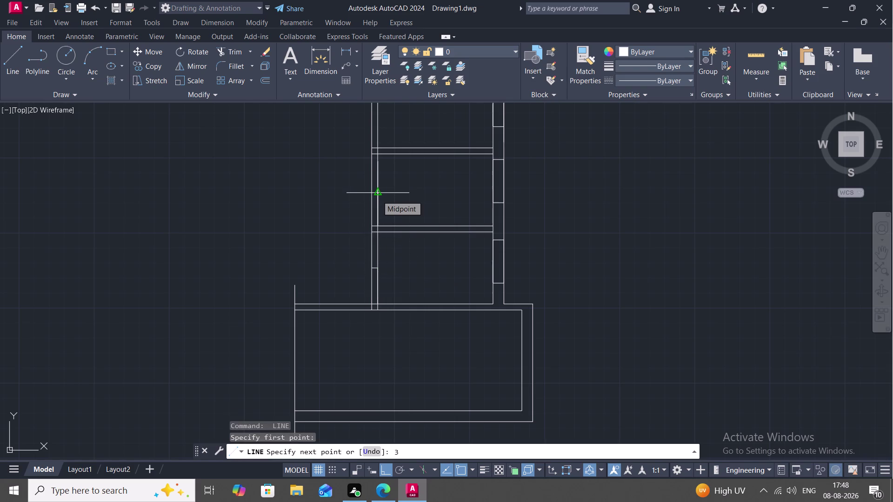
key(BackSpace)
key(2)
key(apostrophe)
text(6")
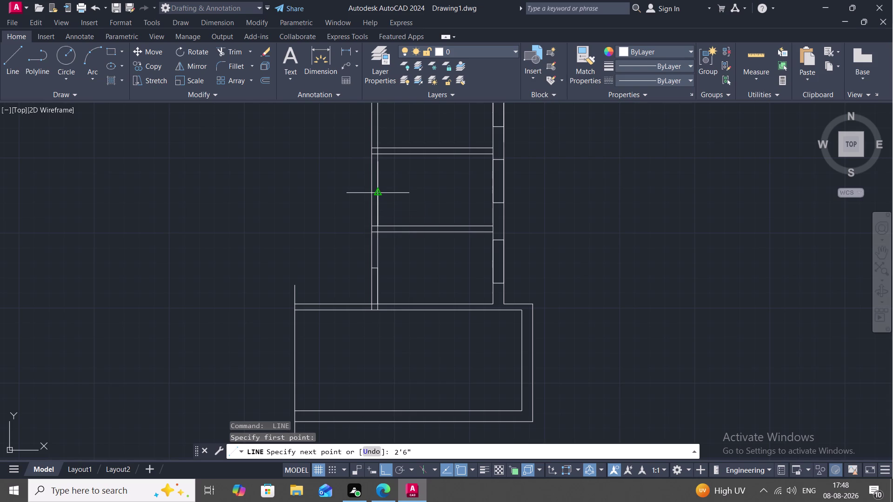
key(space)
click(371, 194)
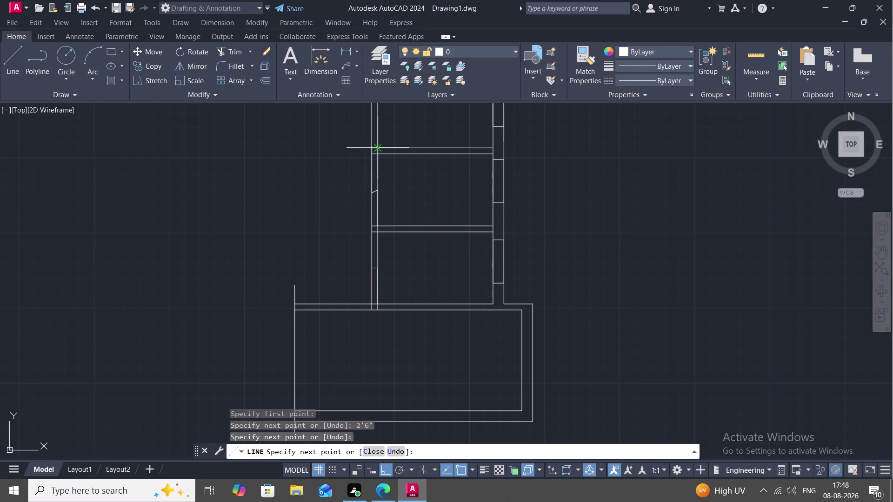
key(Escape)
Draw the upper room's 2'6" door line on the left wall.
key(space)
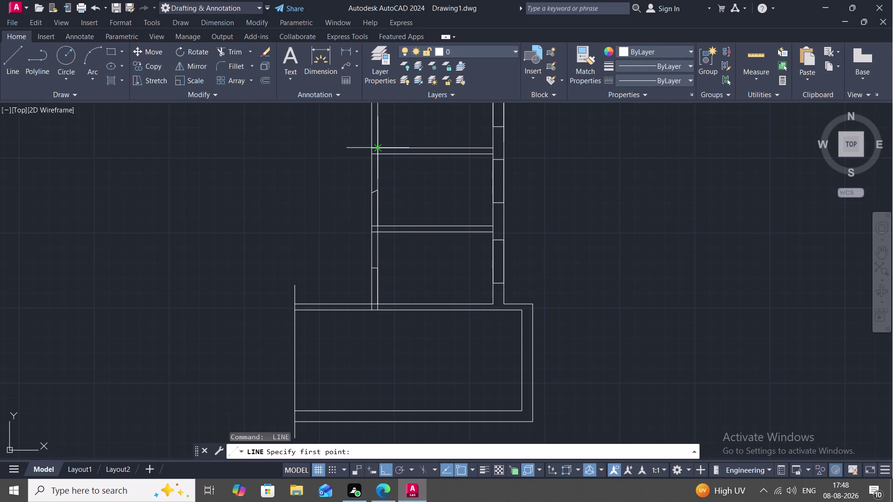
click(377, 147)
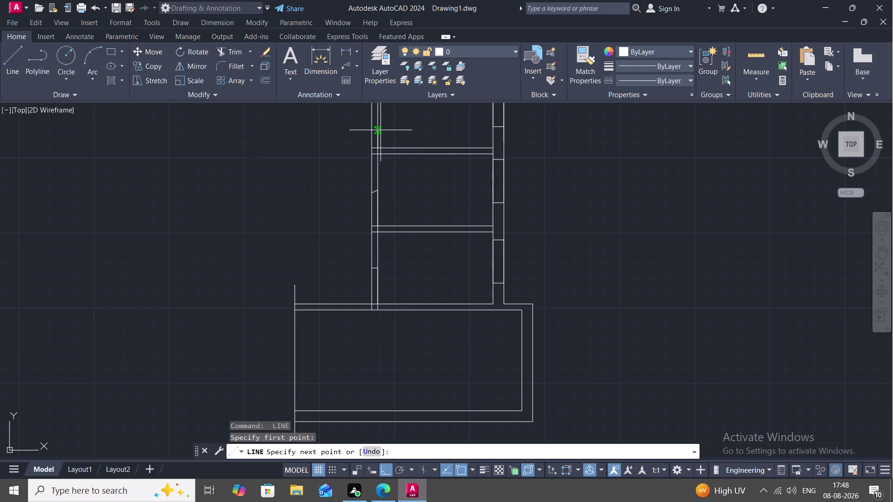
text(2')
text(6")
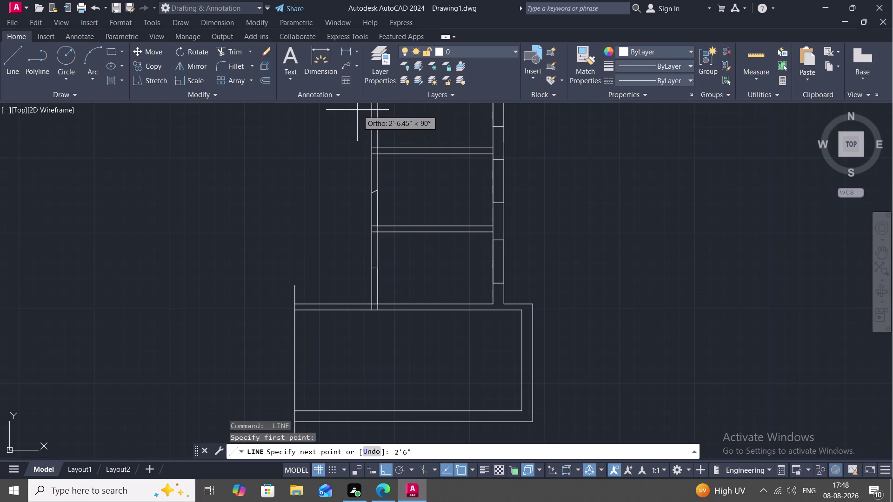
key(space)
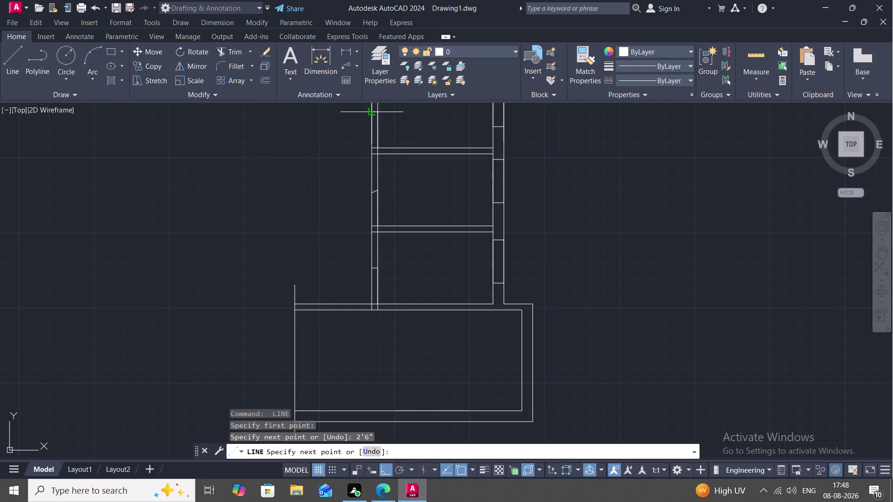
click(373, 112)
key(Escape)
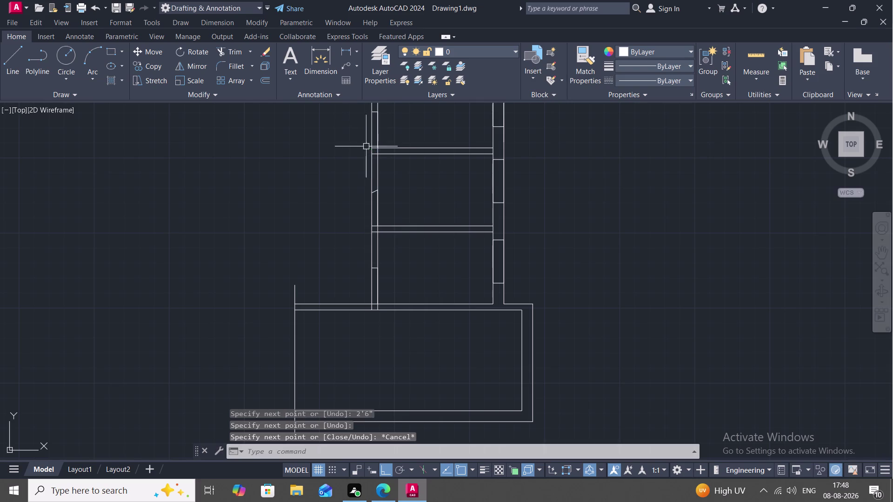
scroll(down, 3)
middle_drag(362, 143, 354, 197)
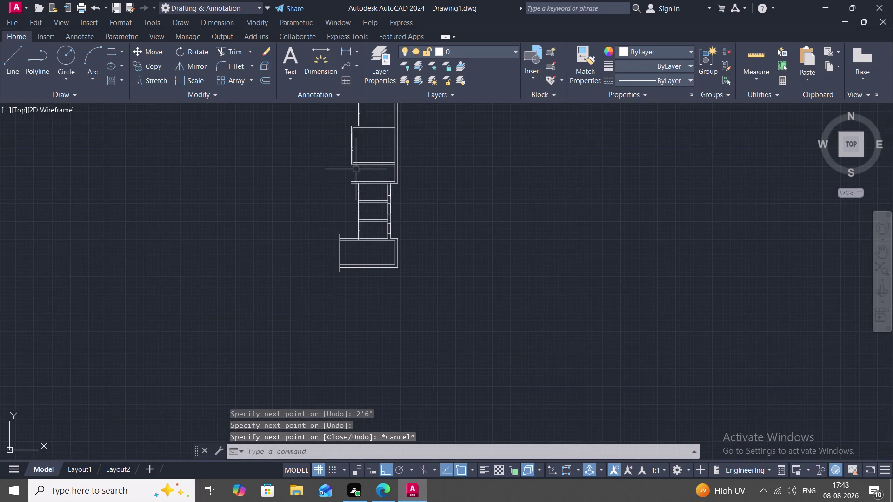
Extend the inner and outer left wall lines up to the upper room's inner wall.
scroll(up, 3)
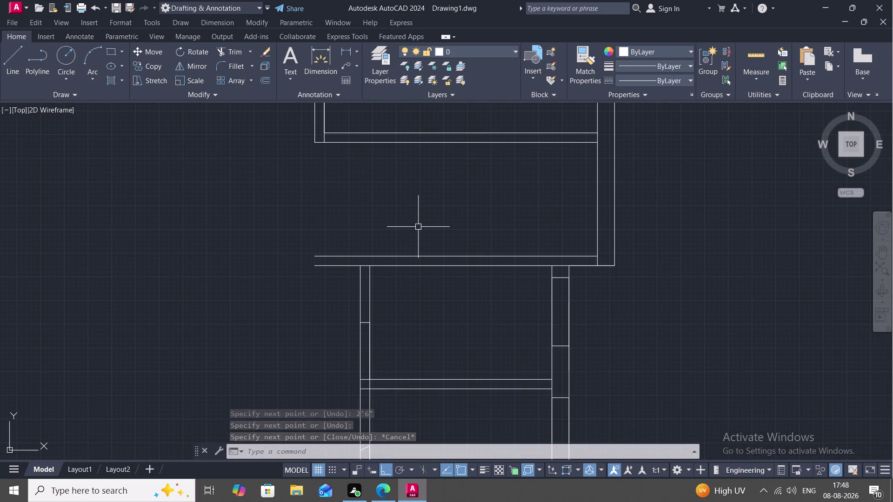
key(Escape)
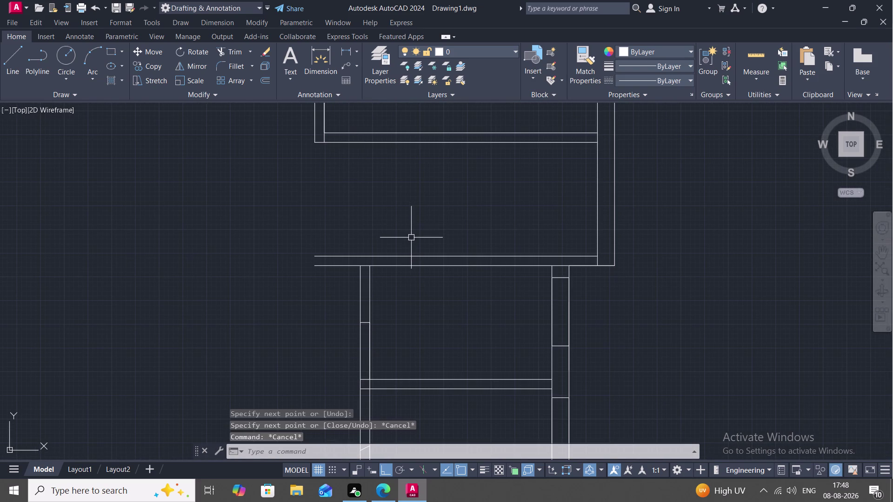
key(e)
text(X)
key(space)
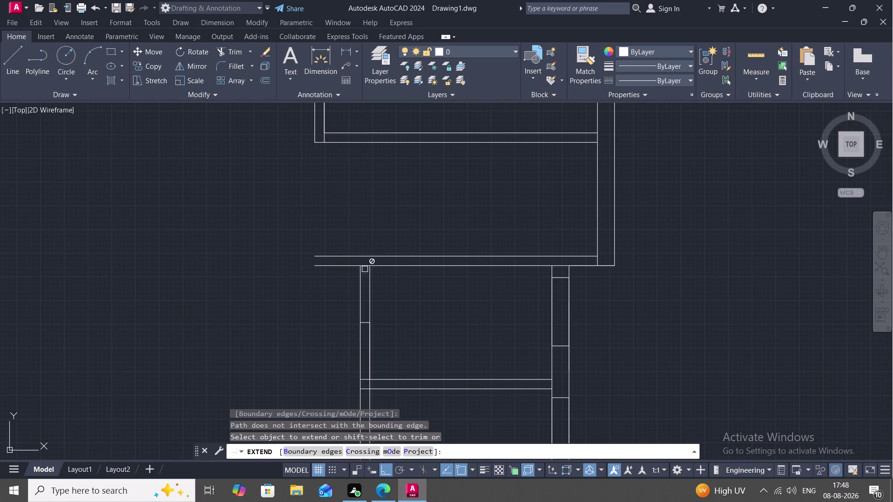
click(361, 276)
click(368, 275)
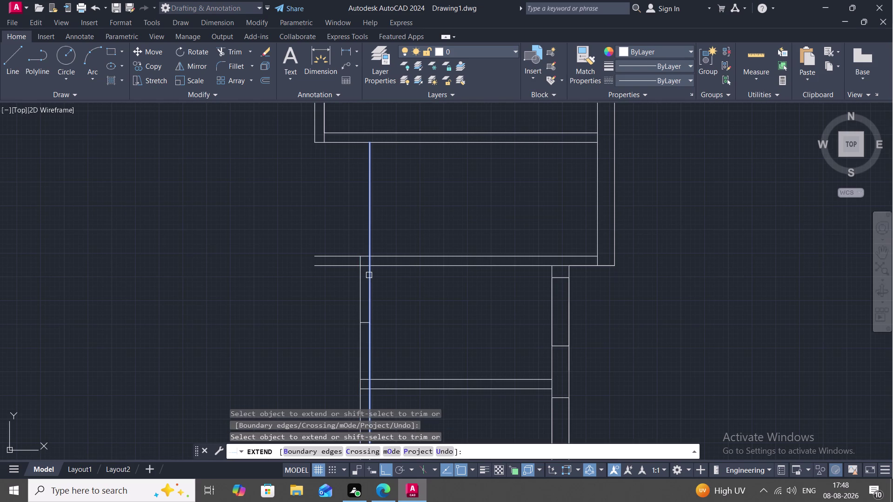
click(369, 275)
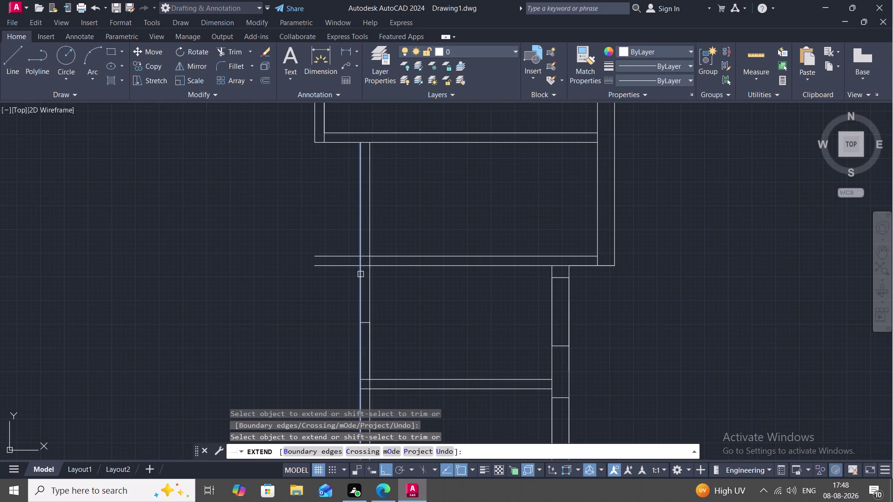
click(361, 275)
key(Escape)
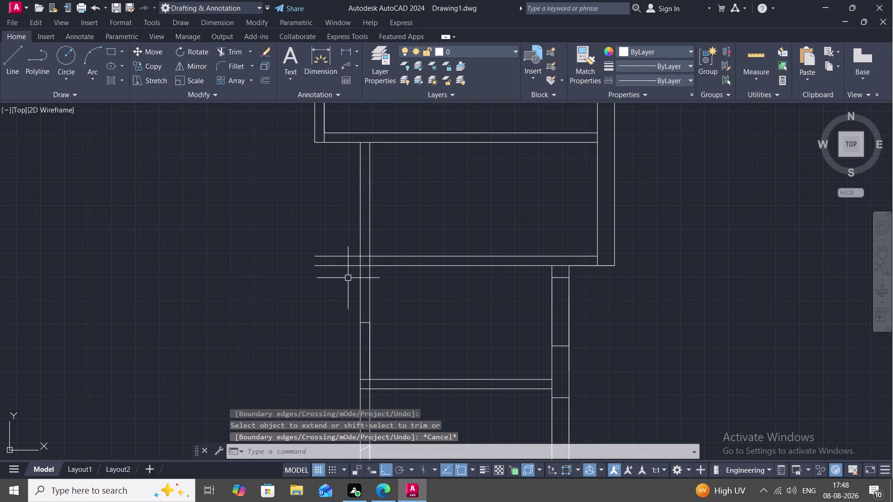
Trim the wall stubs at the first junction beside the new left wall.
key(t)
key(r)
key(space)
click(344, 256)
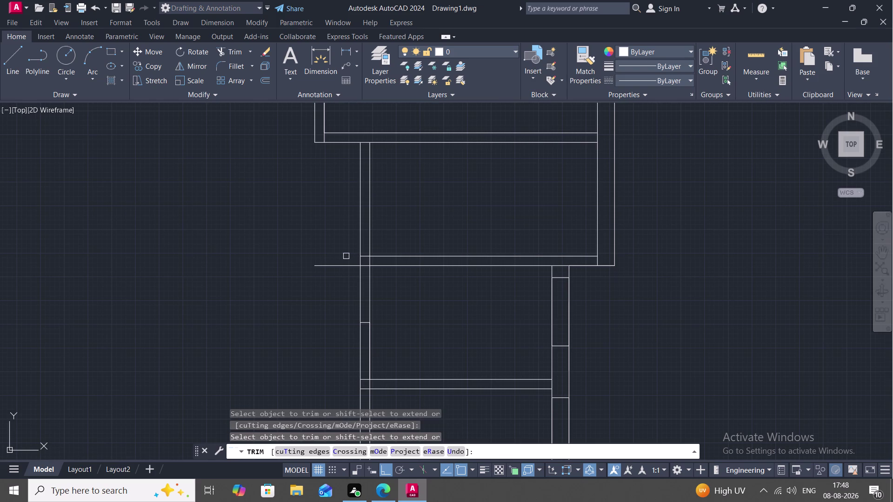
click(348, 267)
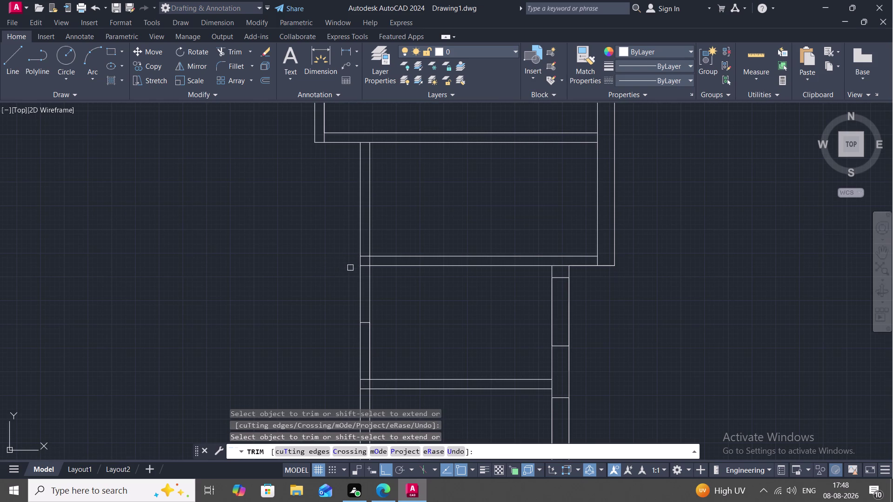
click(364, 267)
scroll(up, 3)
click(379, 248)
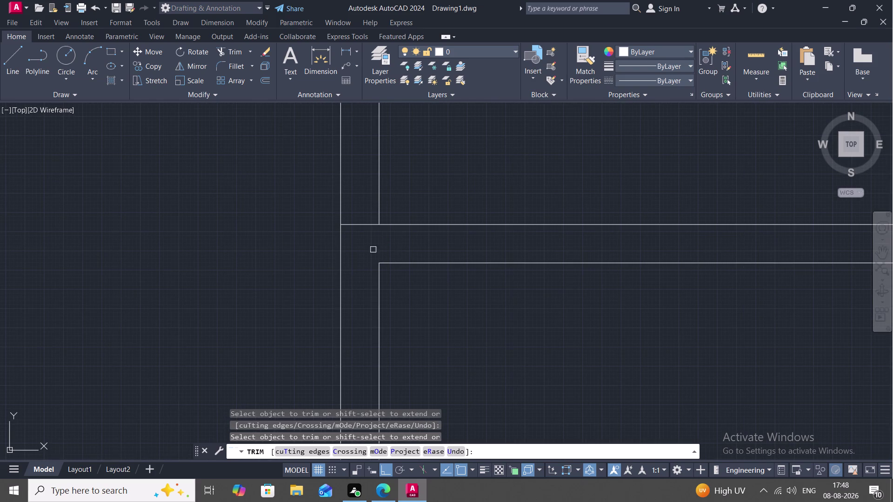
Trim the crossing wall lines at the next junctions along the left wall.
scroll(down, 3)
middle_drag(273, 307, 291, 237)
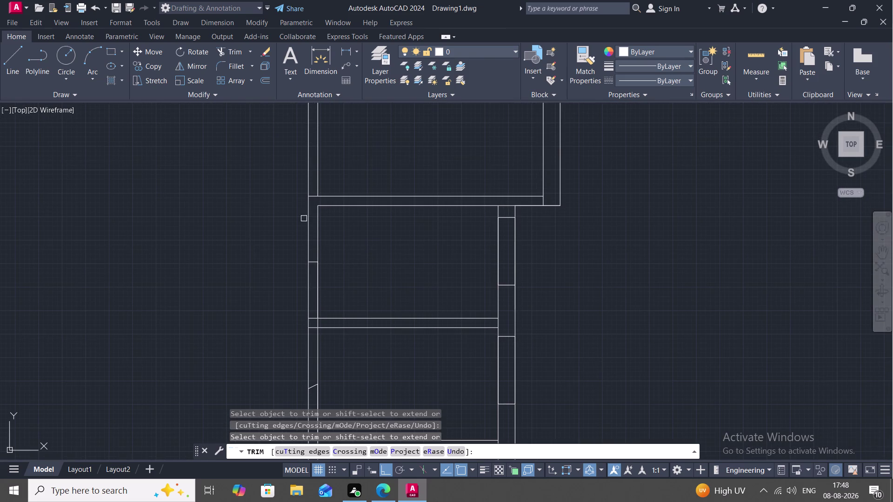
click(313, 260)
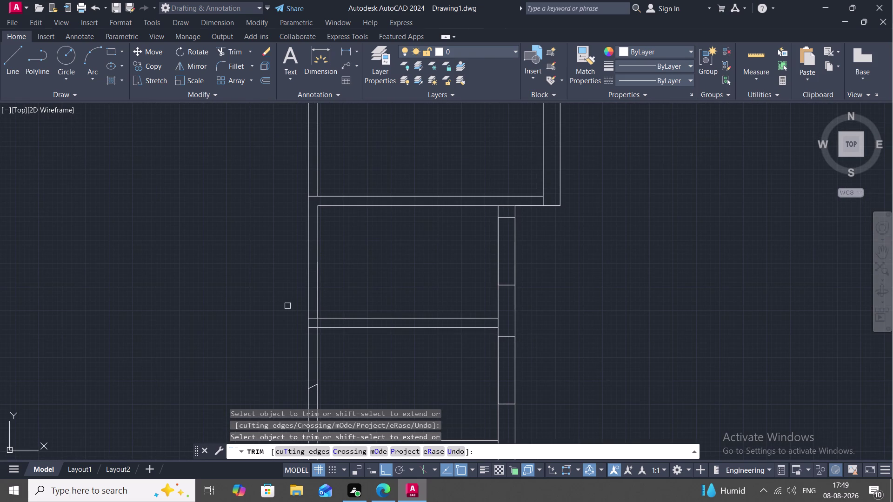
scroll(up, 3)
middle_drag(287, 306, 309, 242)
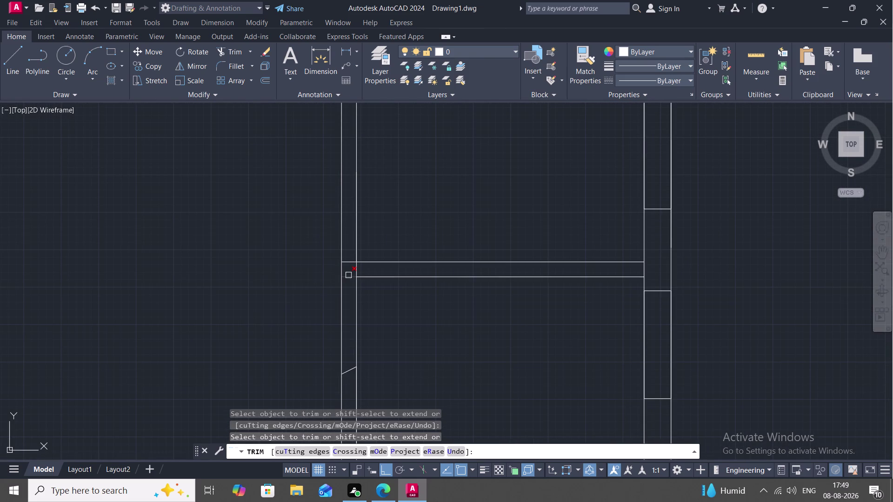
click(349, 276)
click(355, 270)
scroll(down, 3)
middle_drag(319, 291, 328, 200)
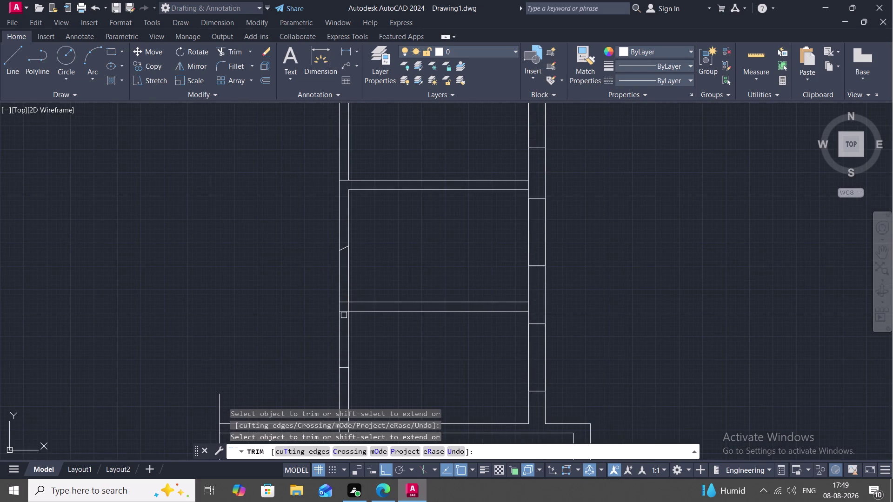
scroll(up, 3)
click(343, 306)
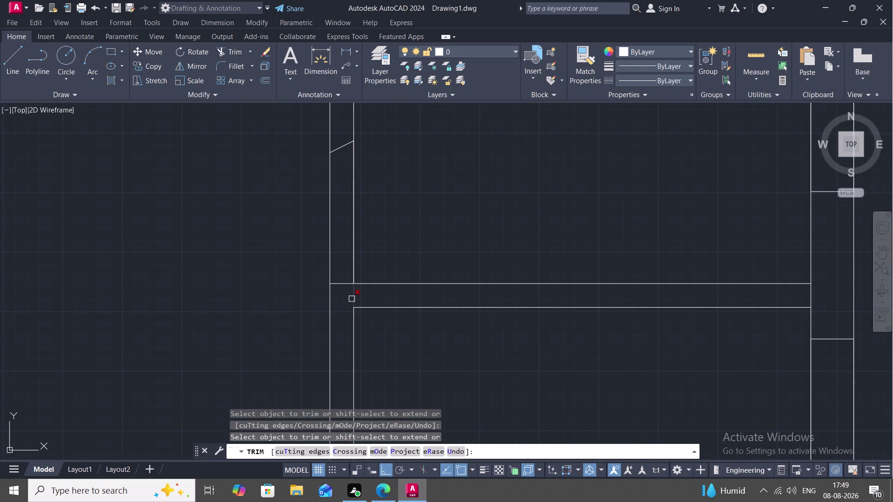
click(351, 297)
Cut off the extra line pieces at the lowest wall junction.
scroll(down, 3)
middle_drag(296, 334, 314, 221)
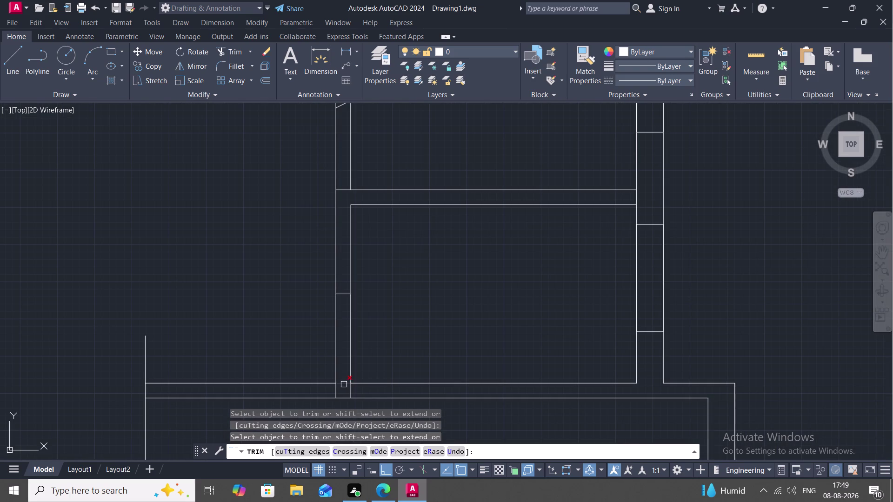
scroll(up, 3)
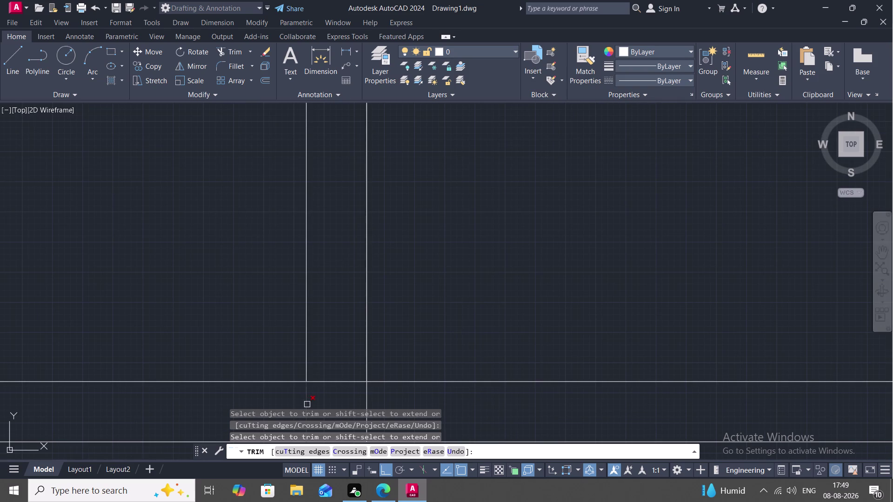
click(307, 405)
click(368, 395)
scroll(down, 3)
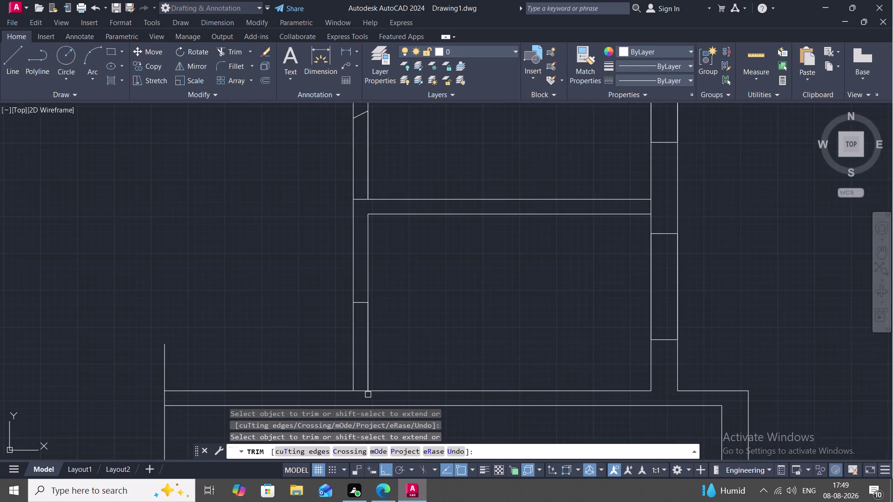
middle_drag(367, 395, 352, 340)
key(Escape)
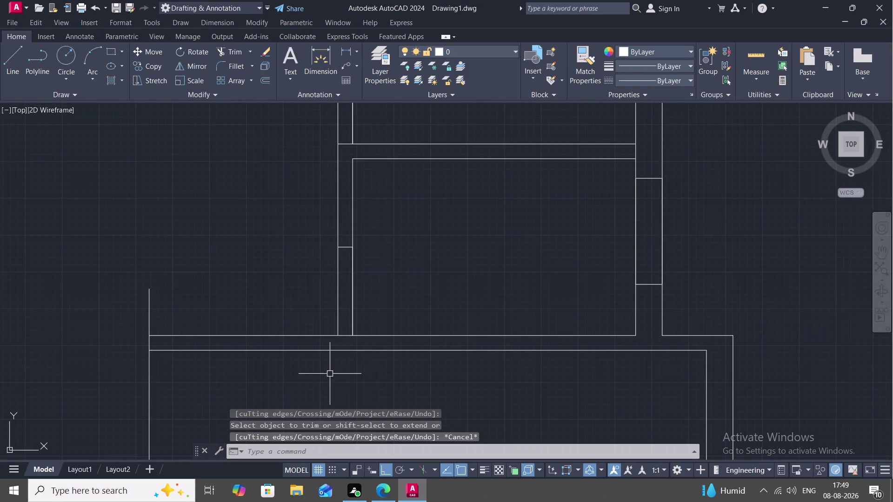
scroll(down, 3)
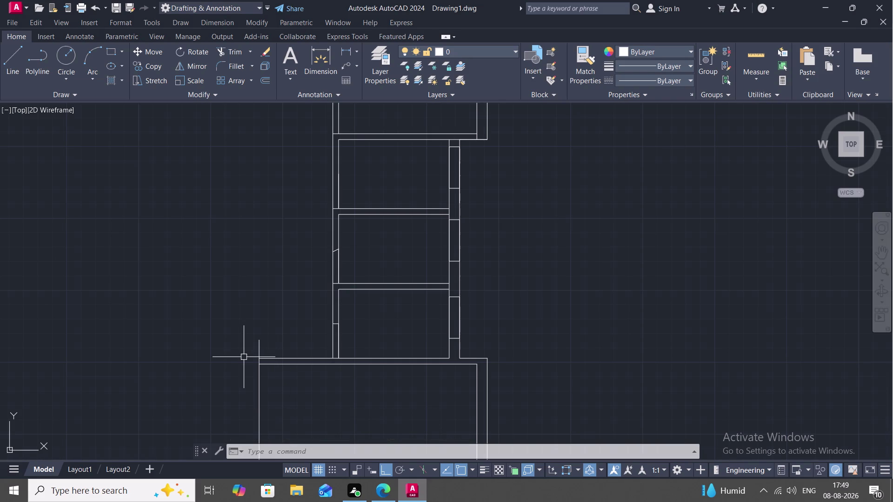
Draw a 3'6" wall line from the lower room's top-left wall corner.
text(L)
key(space)
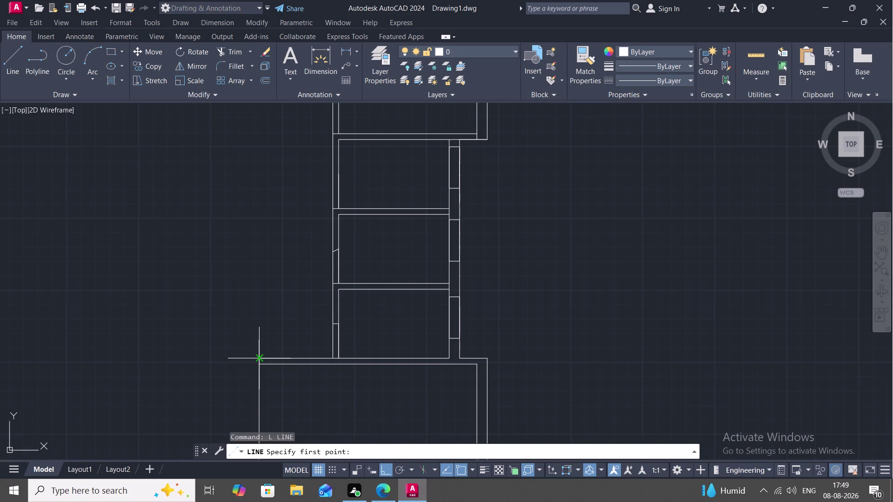
click(259, 360)
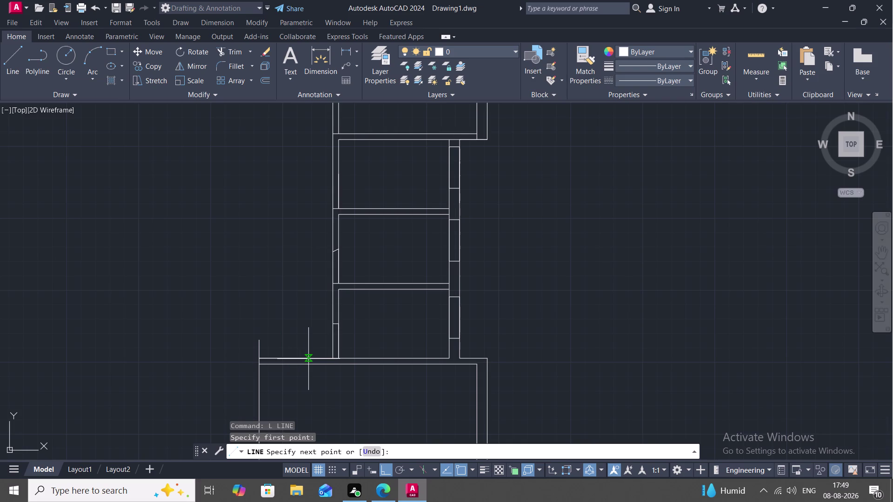
text(3'6)
text(")
key(space)
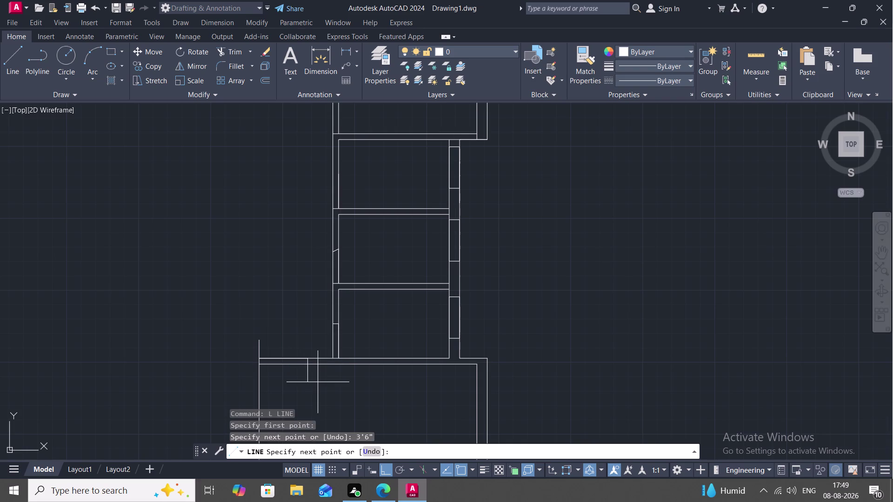
click(307, 366)
key(Escape)
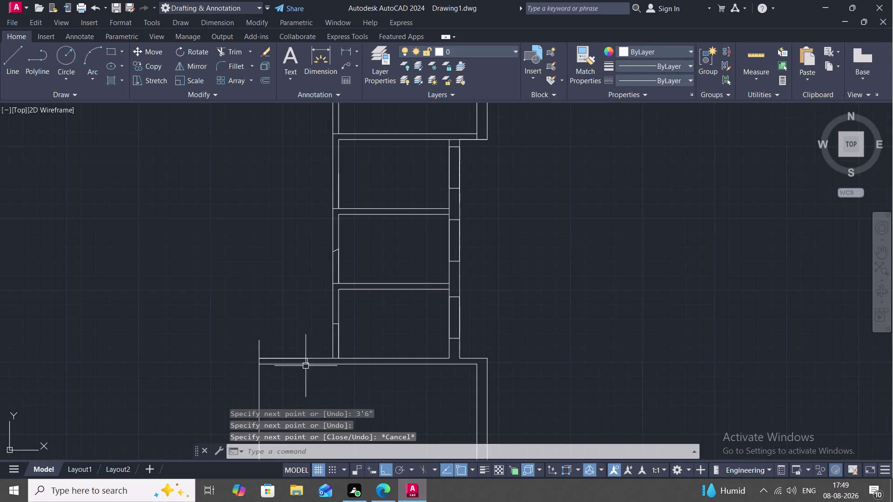
Trim the excess line past the new 3'6" wall.
key(t)
key(r)
key(space)
click(260, 352)
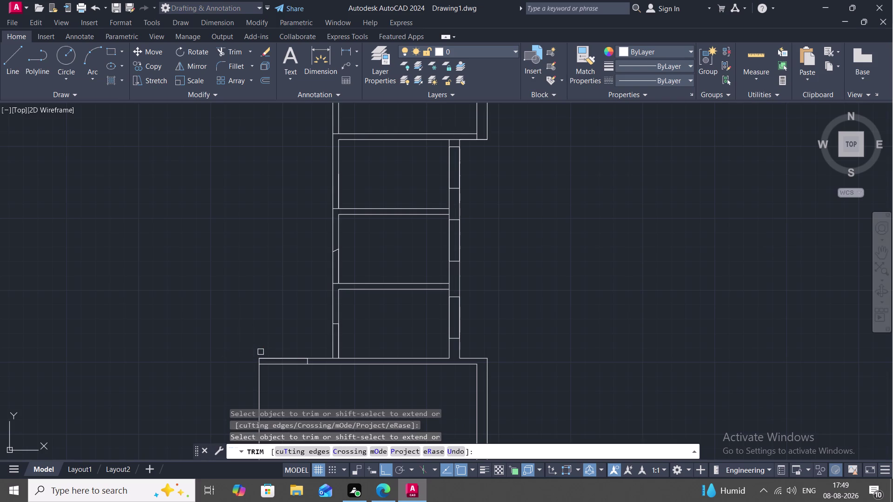
key(Escape)
Locate and select the short stray line below the room's bottom-left corner.
middle_drag(268, 342, 285, 311)
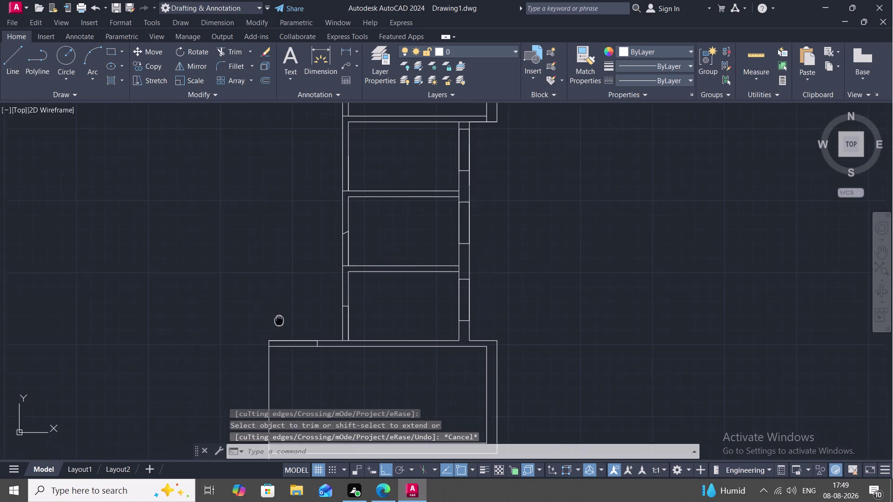
scroll(down, 3)
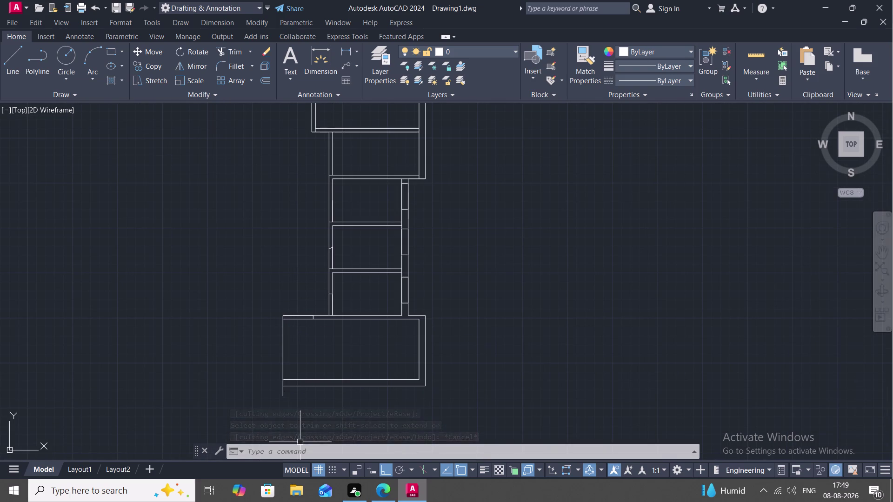
scroll(up, 3)
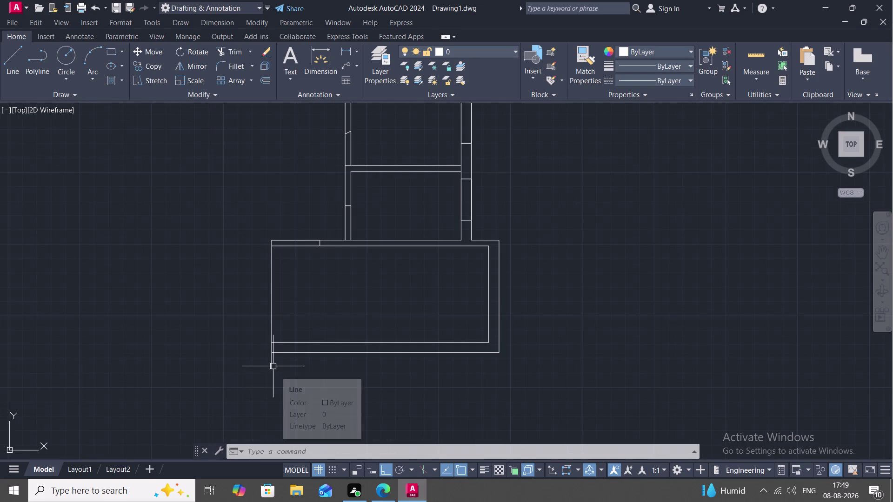
key(Escape)
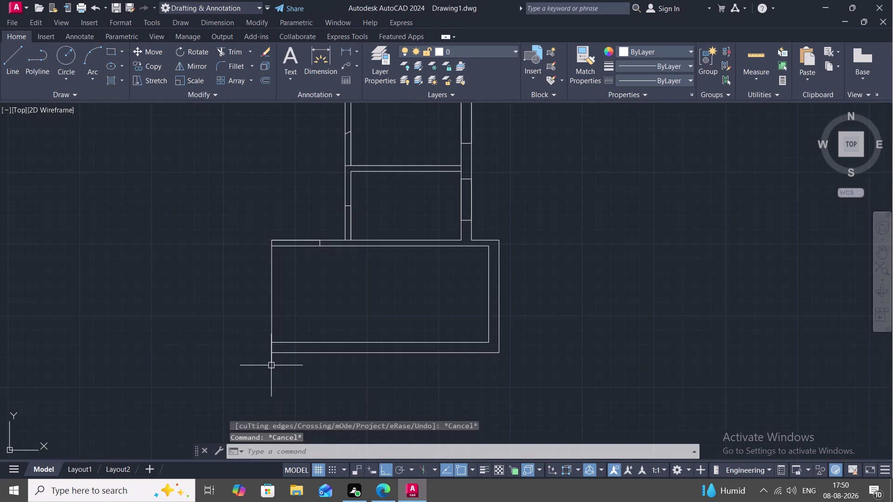
click(271, 364)
key(Escape)
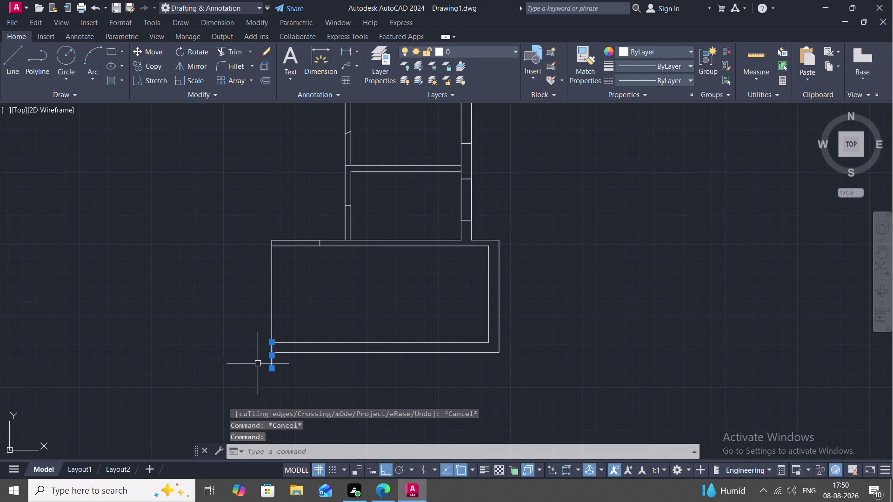
Trim the line sticking out below the bottom-left corner.
key(Escape)
key(r)
key(Escape)
text(T)
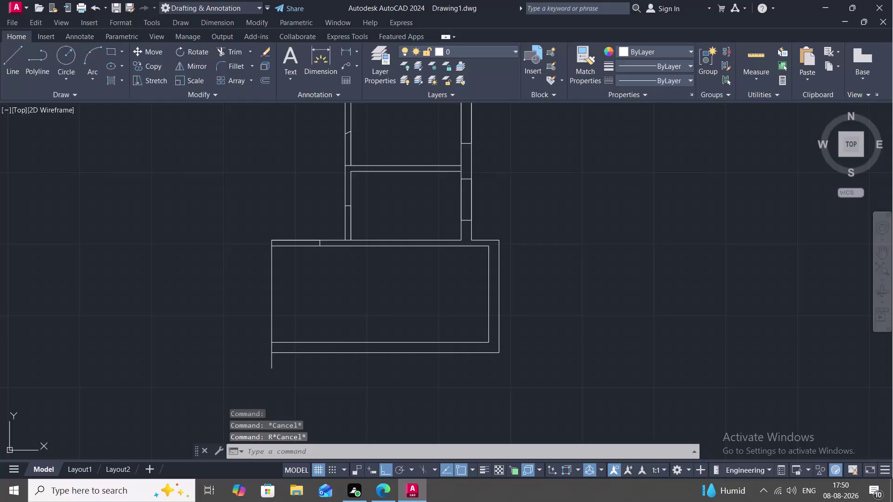
text(R)
key(space)
click(272, 363)
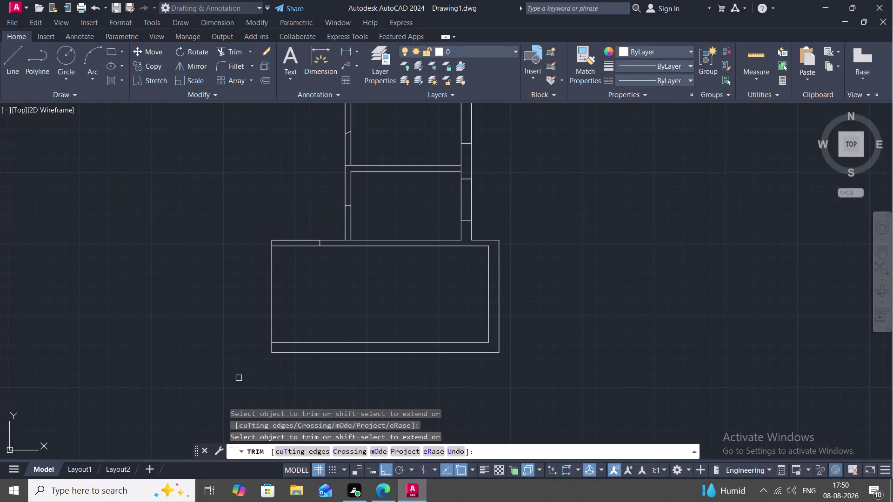
key(Escape)
middle_drag(215, 380, 268, 370)
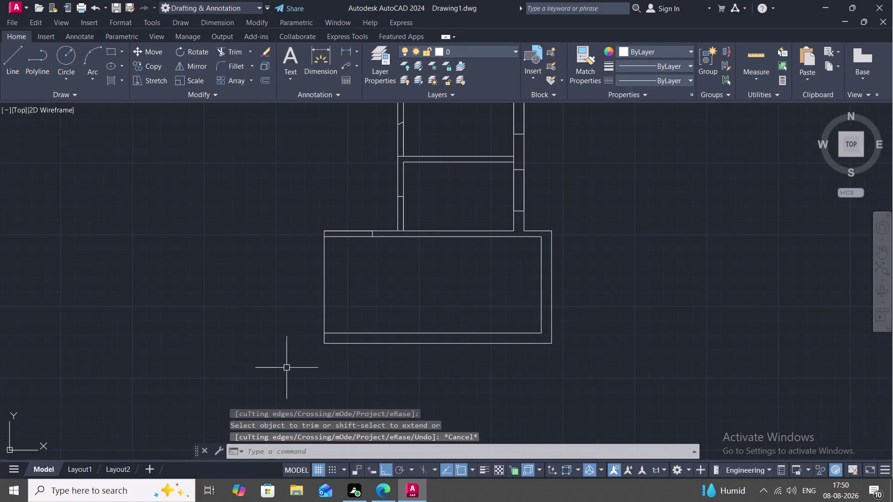
scroll(down, 3)
middle_drag(278, 334, 287, 337)
scroll(down, 3)
middle_drag(277, 325, 284, 329)
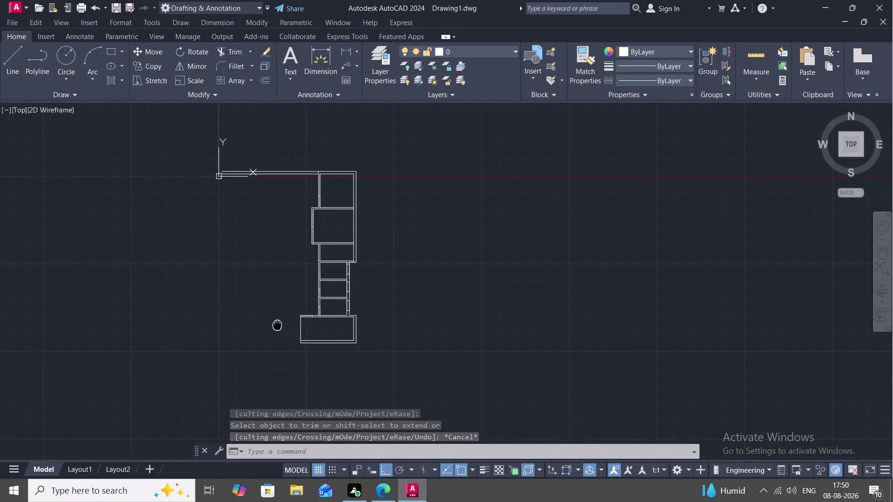
Draw a long vertical line from the upper-left wall end far downward.
middle_drag(285, 329, 307, 328)
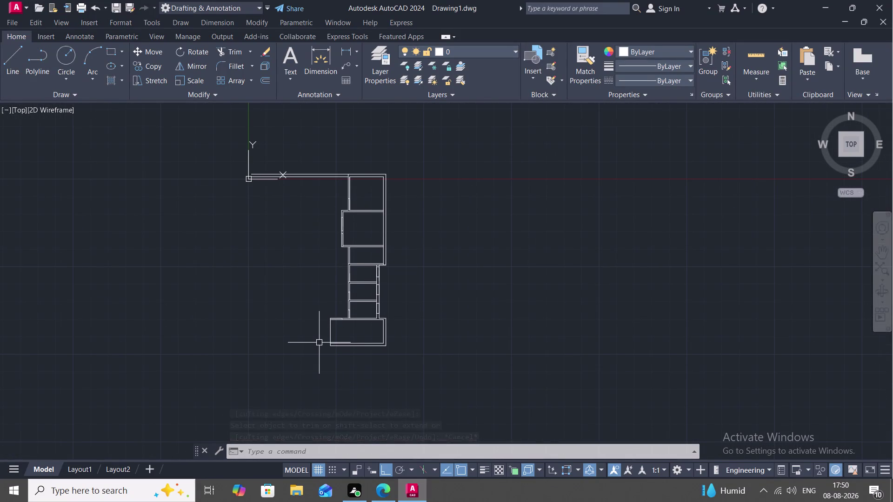
key(o)
key(Escape)
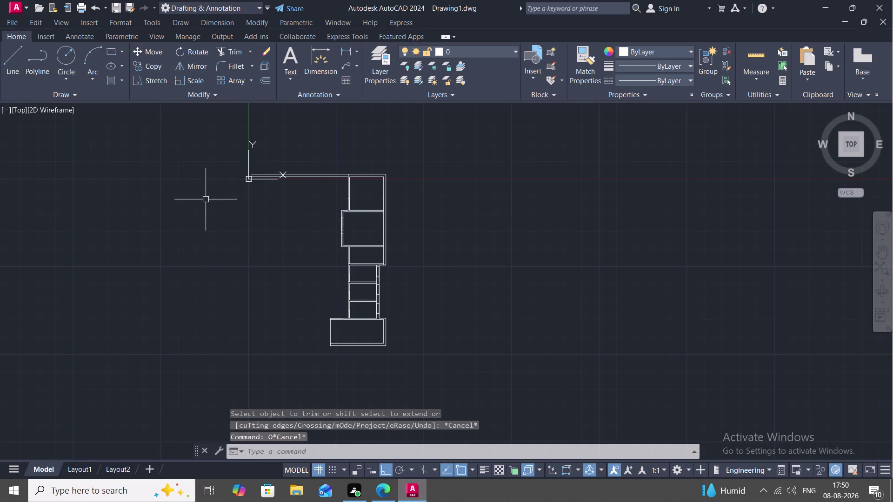
scroll(up, 3)
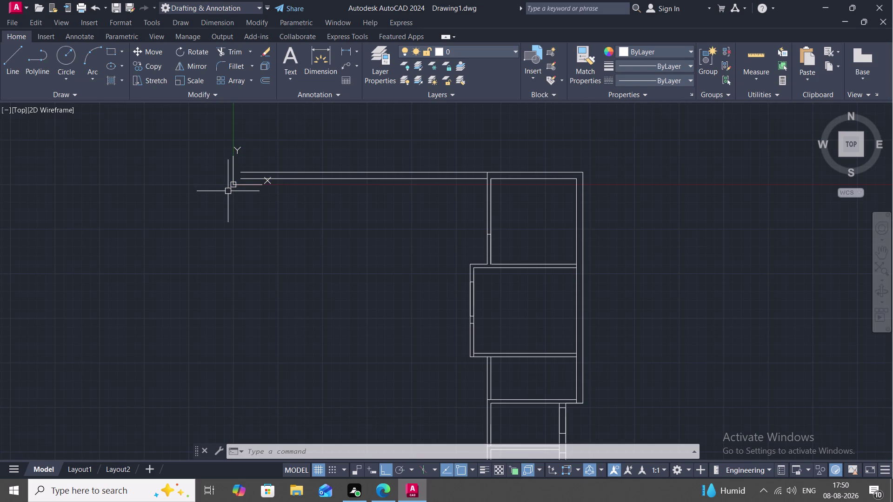
key(l)
key(space)
click(240, 176)
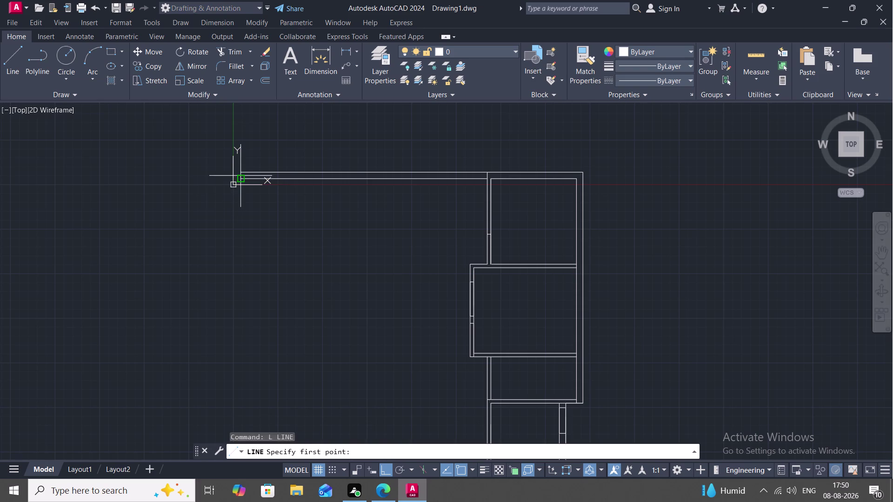
middle_drag(232, 309, 246, 114)
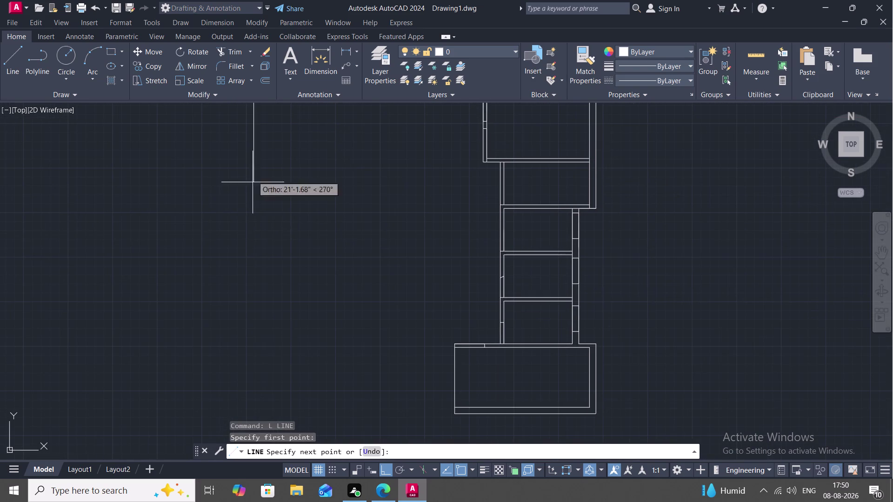
click(253, 405)
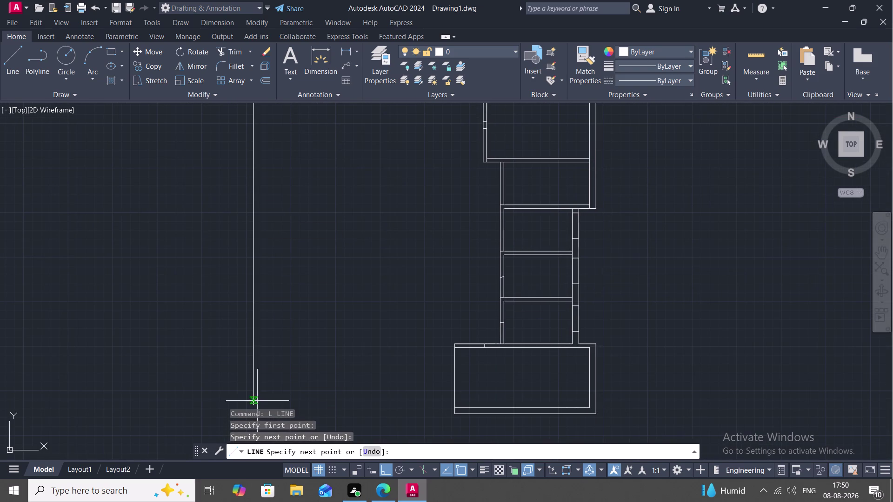
key(Escape)
middle_drag(259, 375, 288, 222)
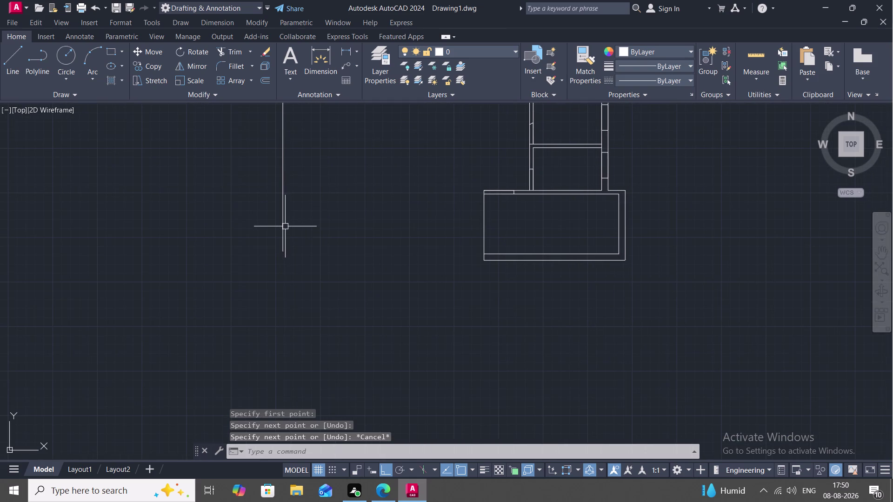
Continue the vertical wall line farther down from its lower end.
key(l)
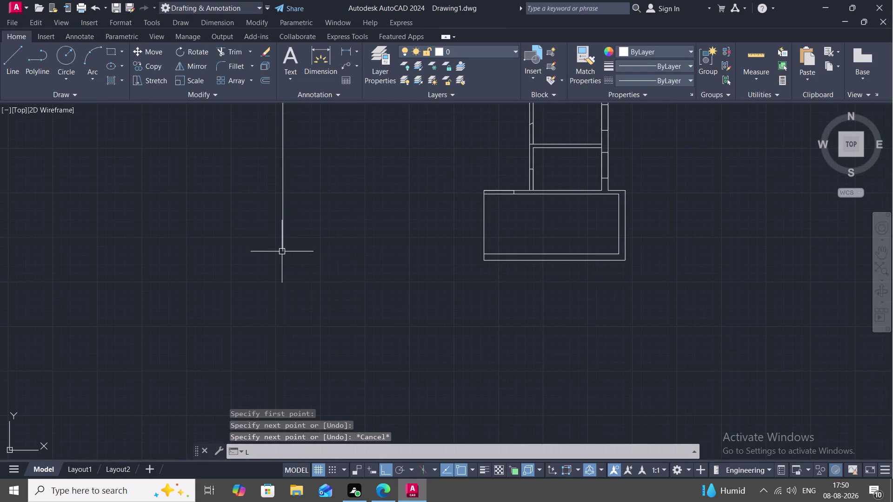
key(space)
key(l)
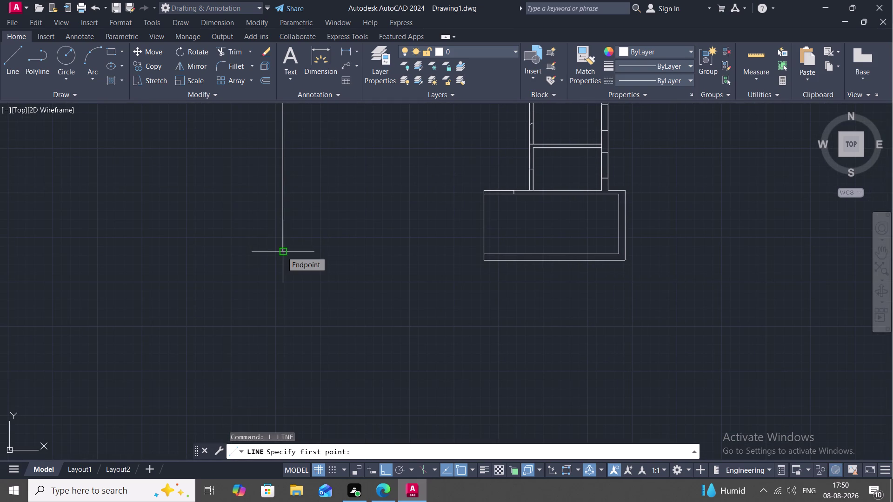
click(282, 251)
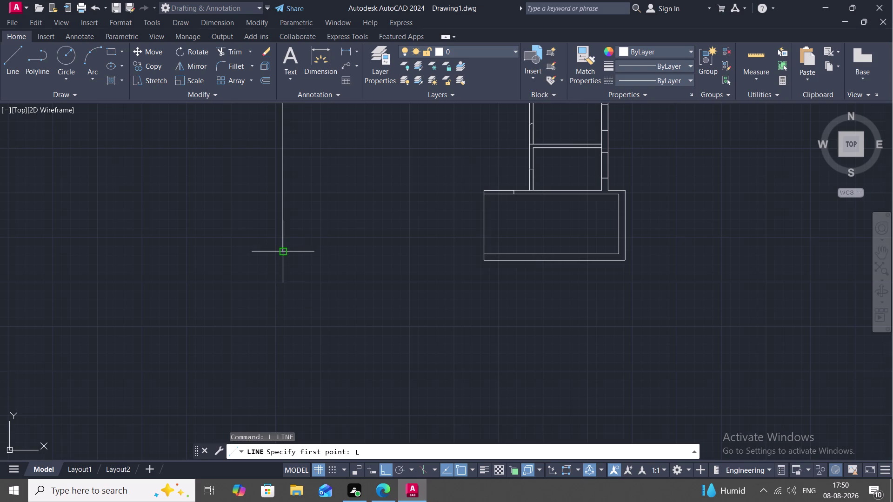
click(283, 250)
click(282, 251)
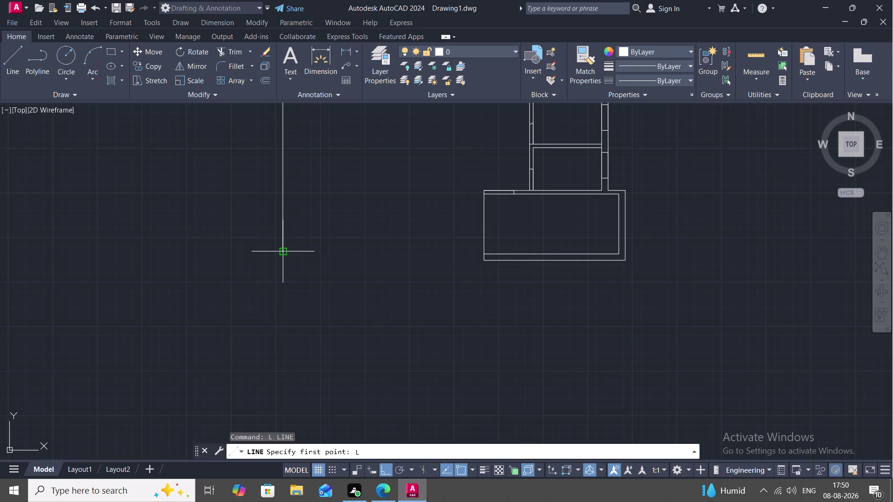
click(283, 242)
key(space)
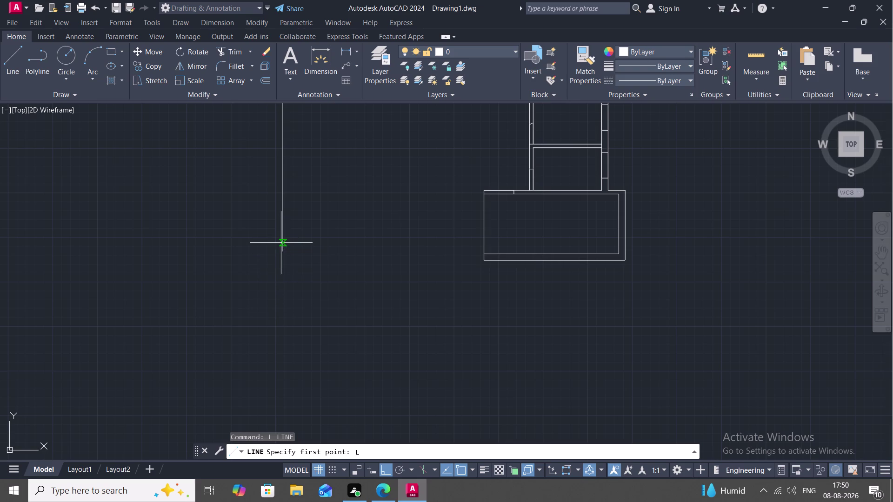
click(281, 248)
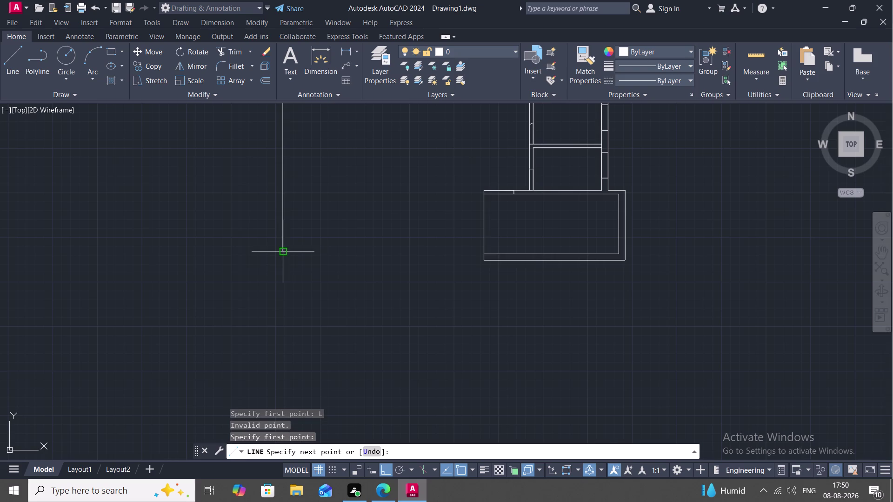
click(282, 253)
click(281, 325)
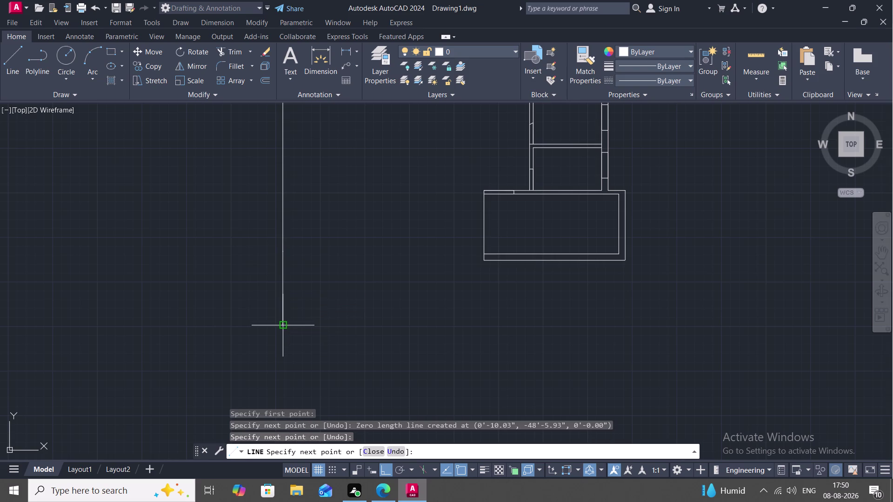
key(Escape)
Extend the two bottom wall lines to the new vertical wall with EX.
text(E)
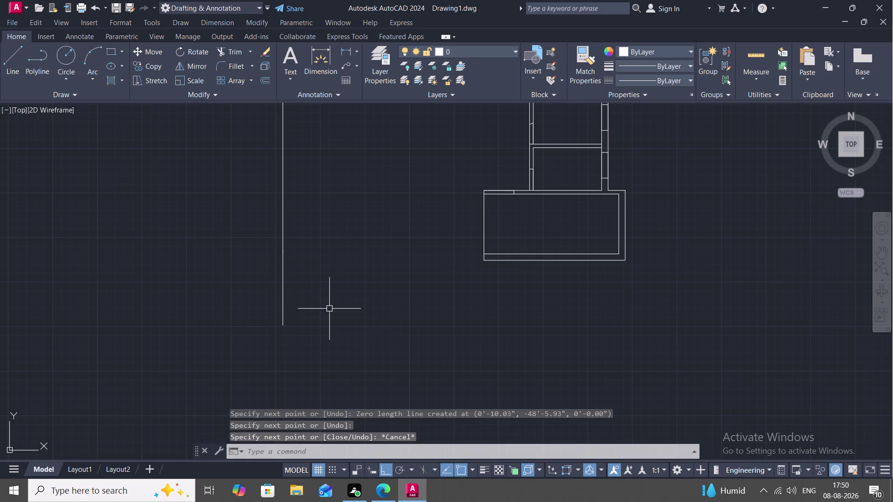
text(X)
key(space)
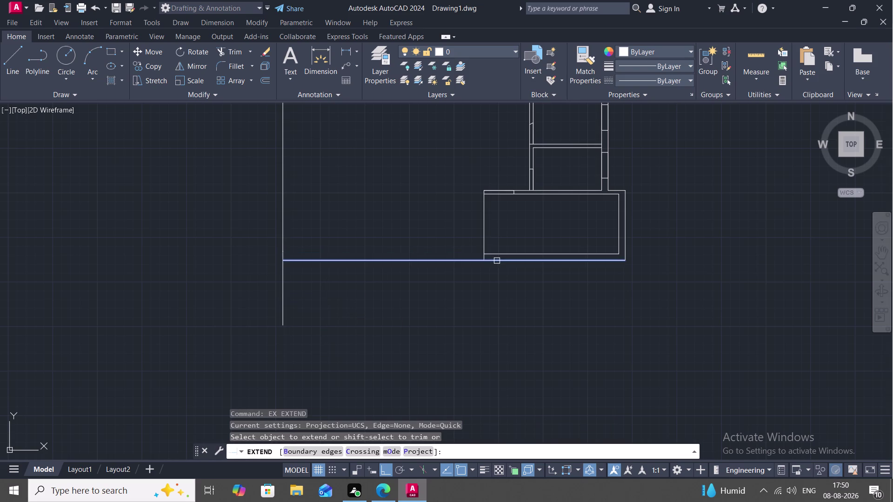
click(497, 261)
click(502, 256)
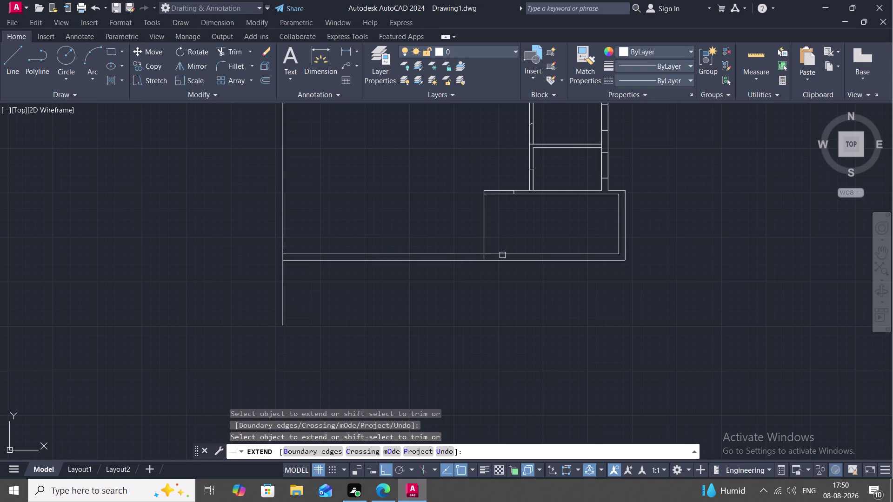
scroll(up, 3)
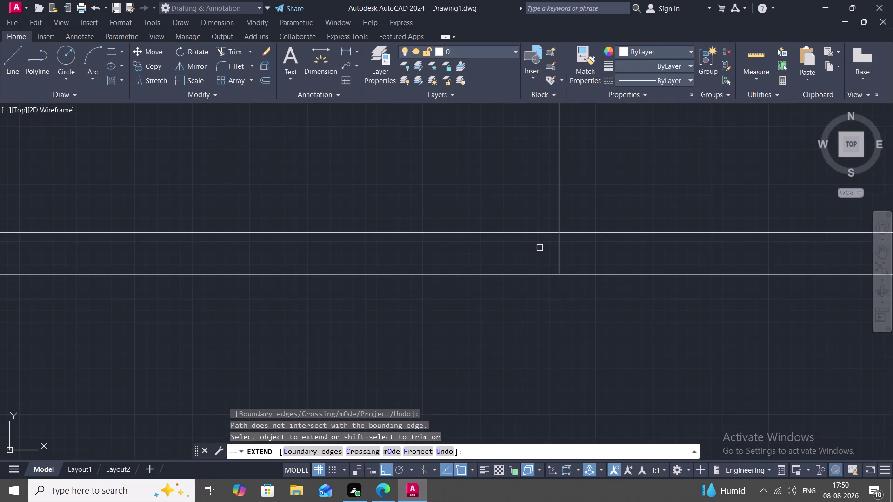
key(Escape)
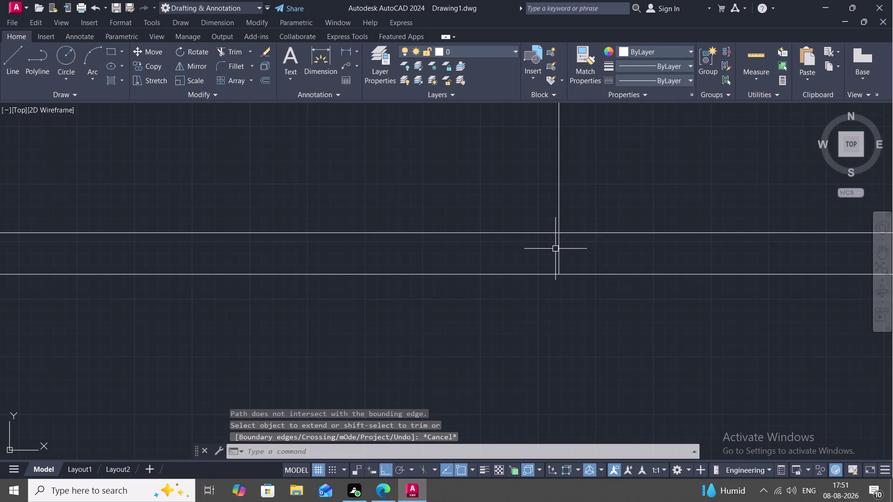
Trim the overhanging line end past the vertical wall.
key(t)
key(r)
key(space)
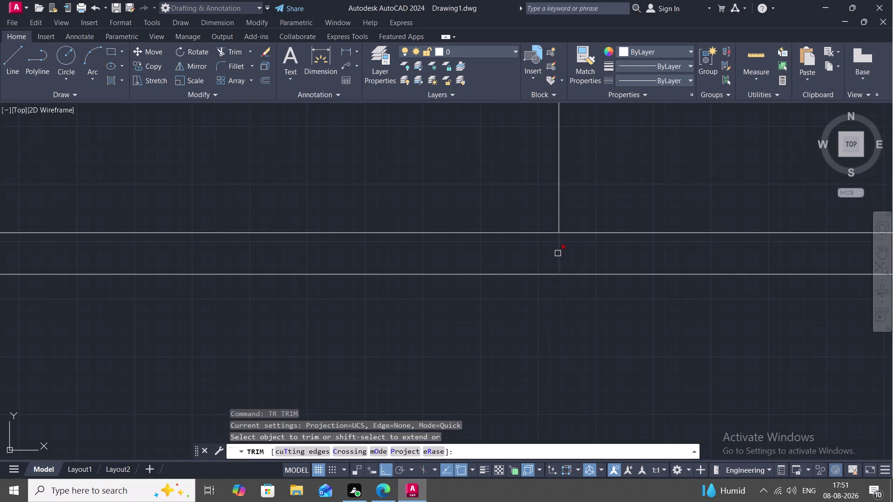
click(557, 254)
key(Escape)
scroll(down, 3)
scroll(down, 3)
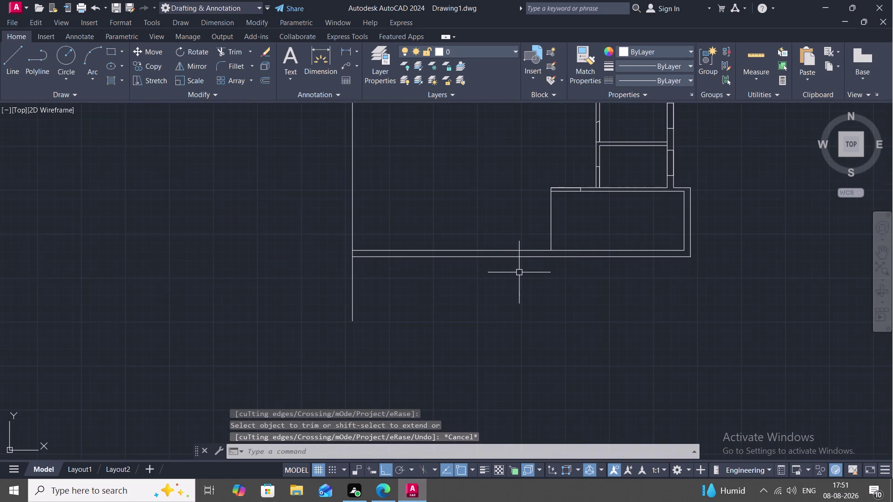
Offset the room's left wall line 5" outward to double it.
key(o)
key(space)
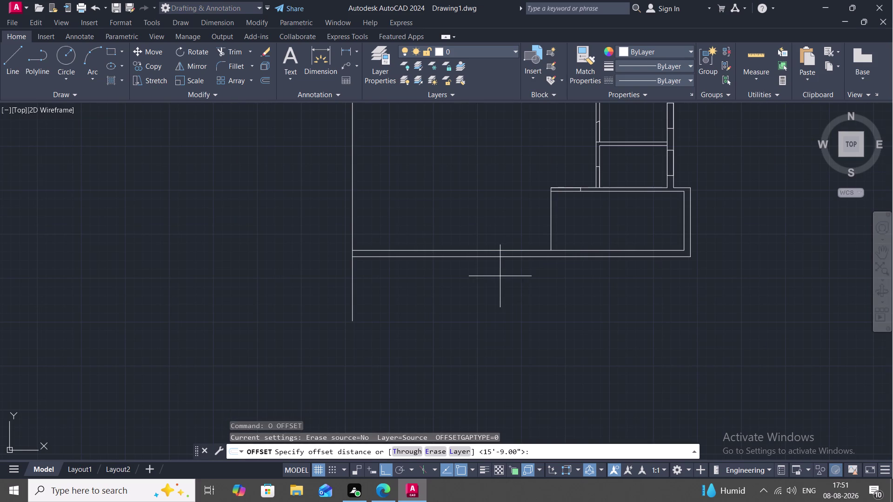
key(5)
text(")
key(space)
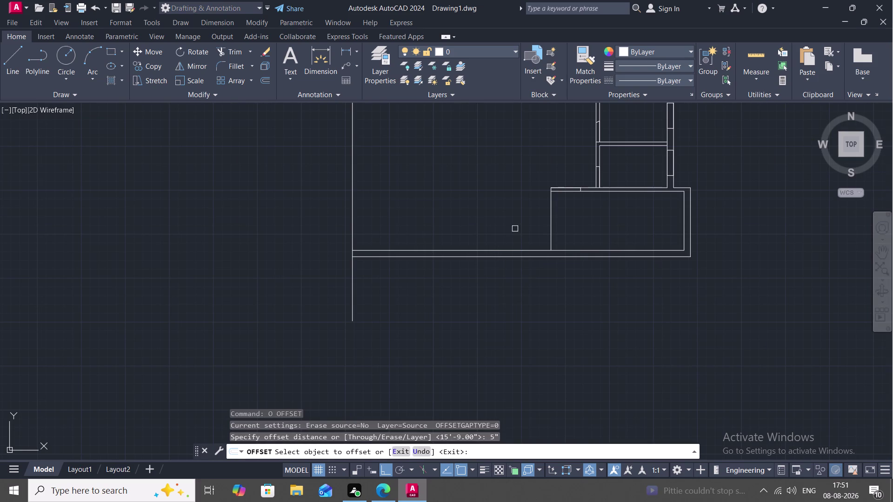
click(552, 219)
click(537, 216)
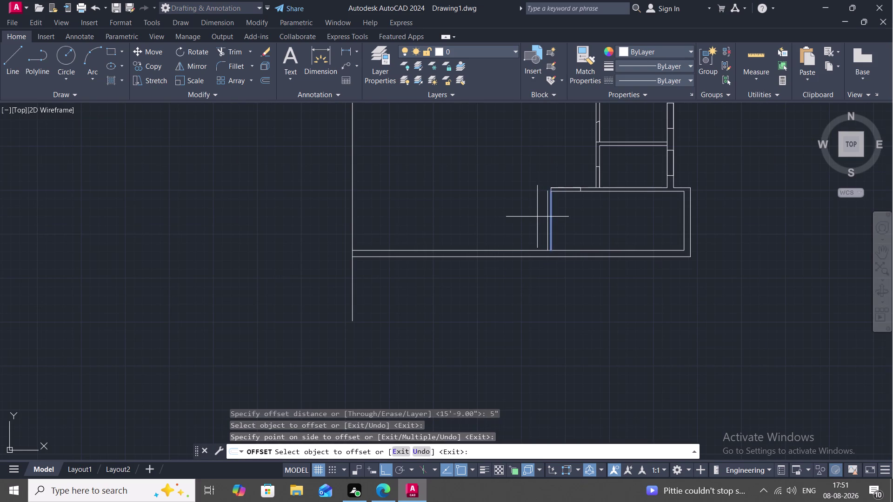
key(Escape)
scroll(up, 3)
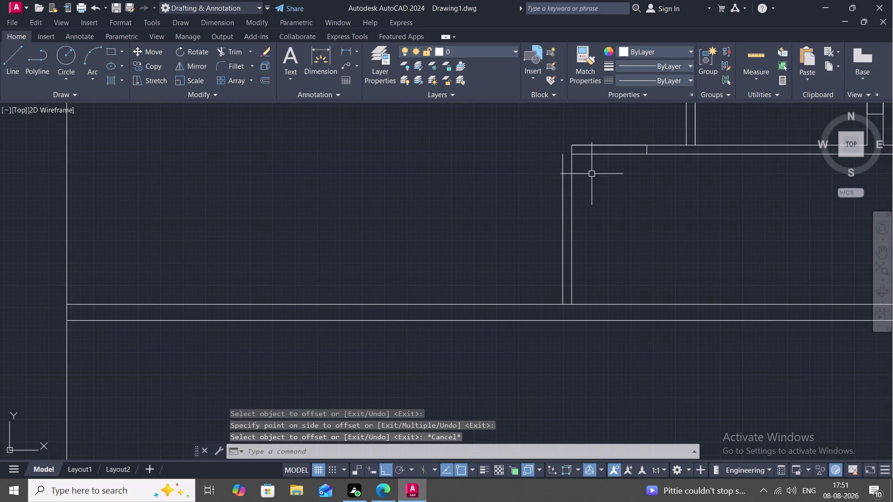
Extend the inner and outer top wall lines left to the left wall.
key(e)
text(X)
key(space)
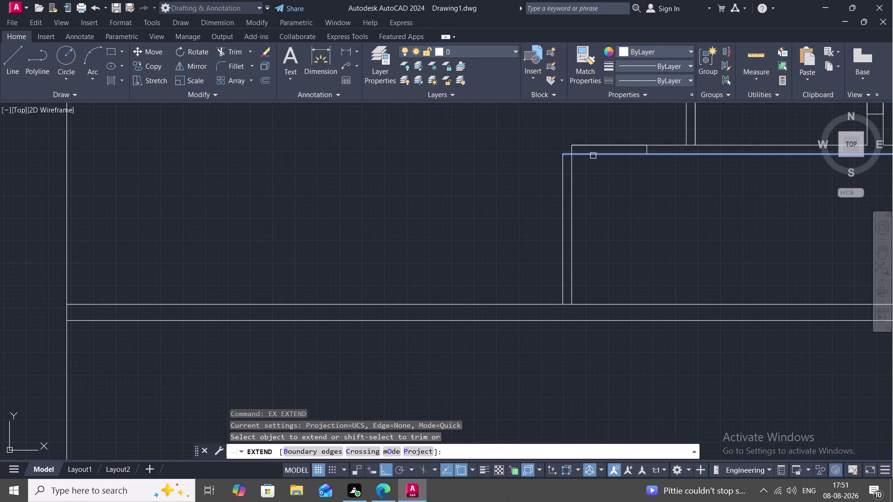
click(593, 154)
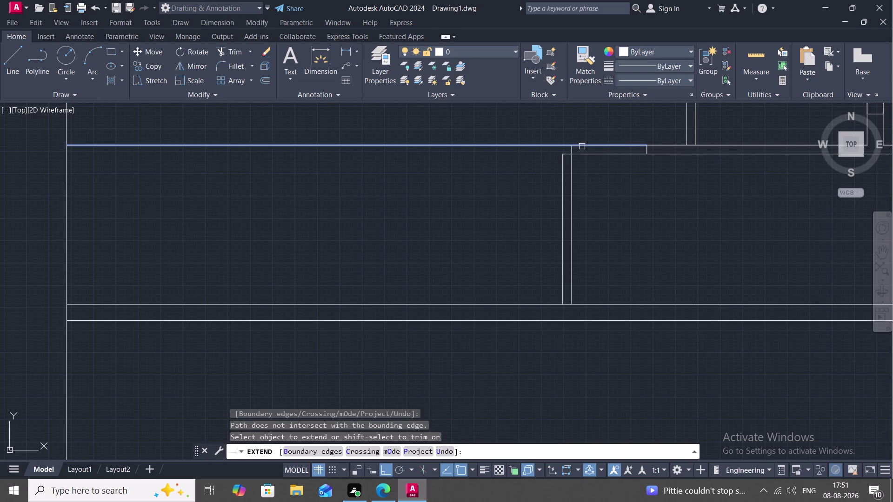
click(582, 146)
click(563, 165)
scroll(up, 3)
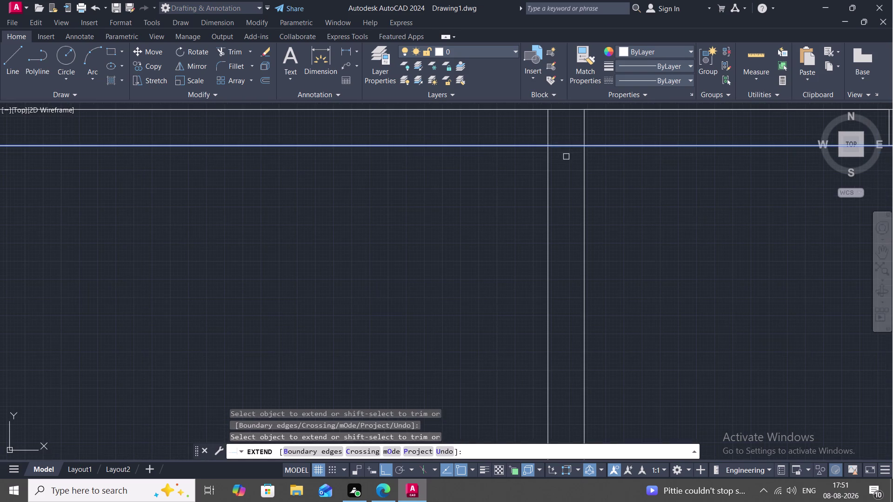
key(Escape)
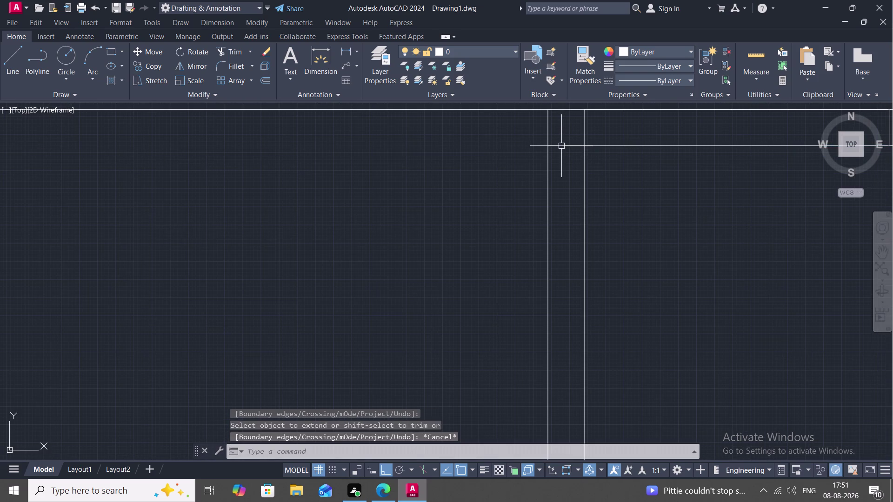
Trim the top wall's overhanging end so it meets the long left line cleanly.
text(TR)
key(space)
click(562, 146)
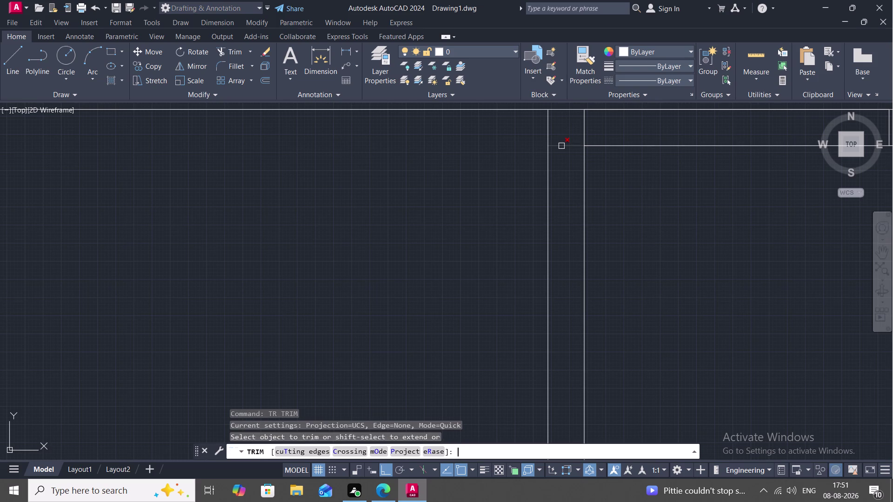
scroll(down, 3)
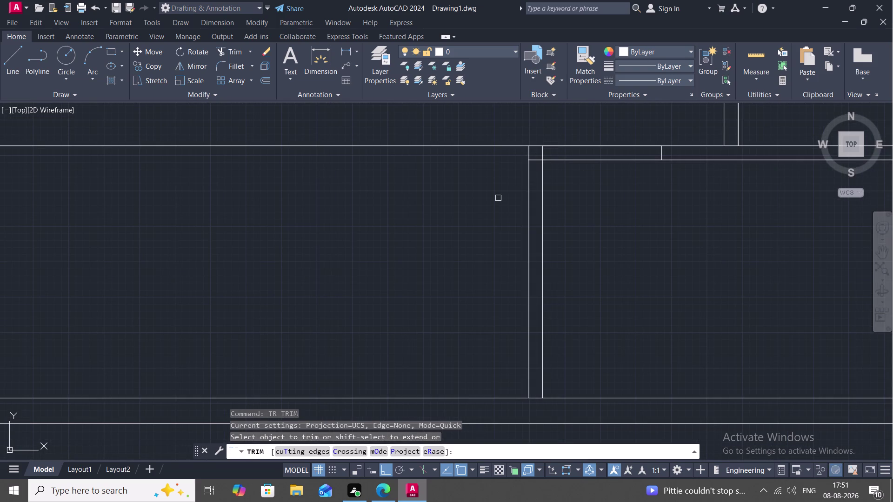
scroll(down, 3)
key(Escape)
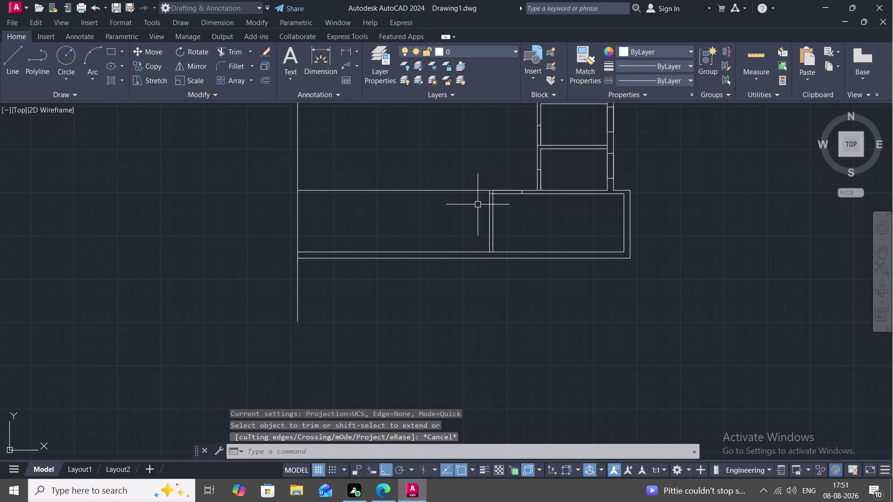
key(l)
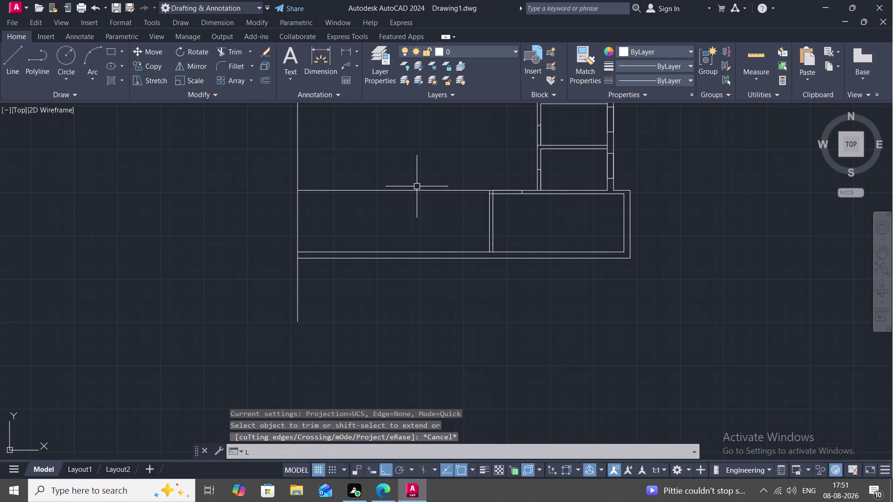
key(Escape)
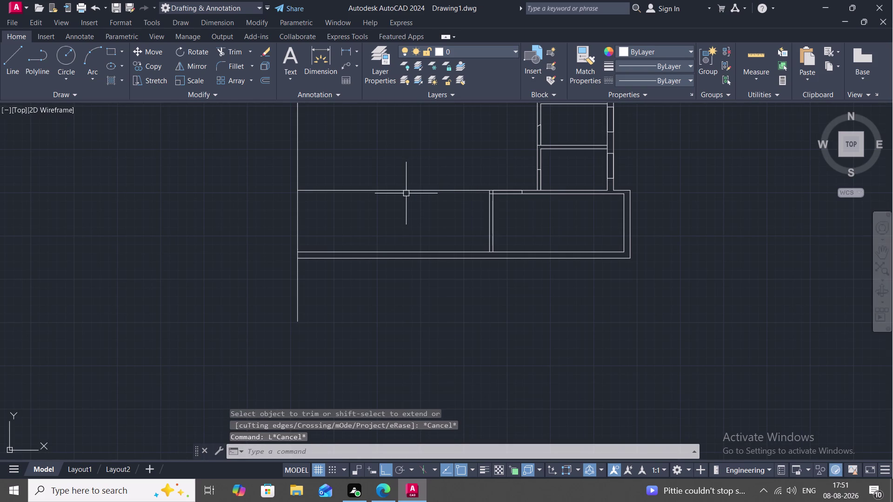
Begin an offset with a 10' distance, then cancel and restart it.
key(o)
key(space)
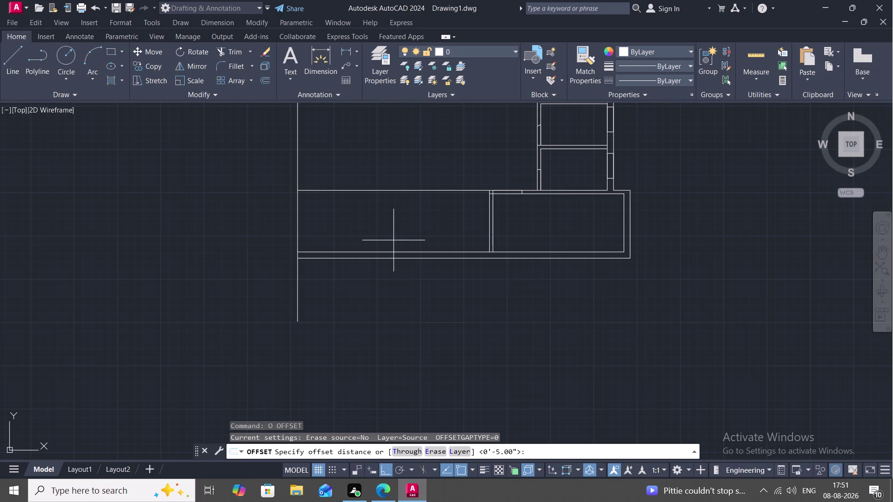
key(1)
text(0)
text(')
key(Escape)
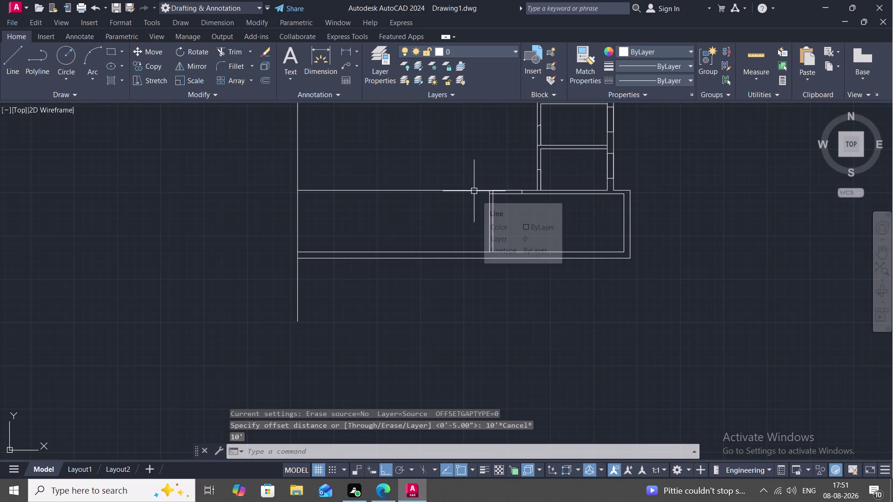
key(o)
key(space)
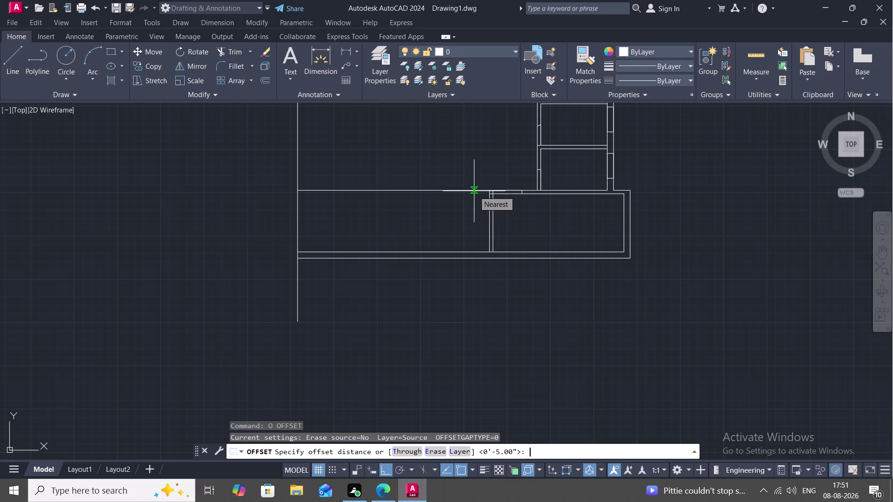
Offset the bottom wall line 8'11" upward across both rooms.
key(8)
key(apostrophe)
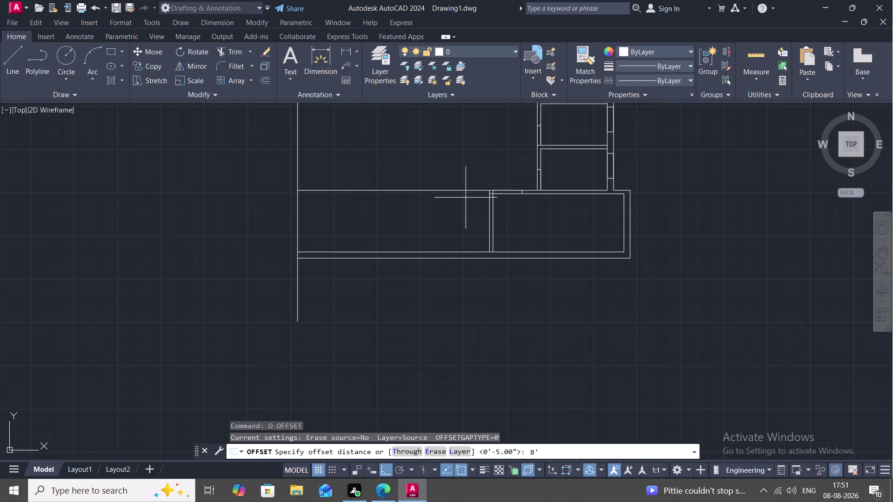
text(1)
text(1)
text(")
key(space)
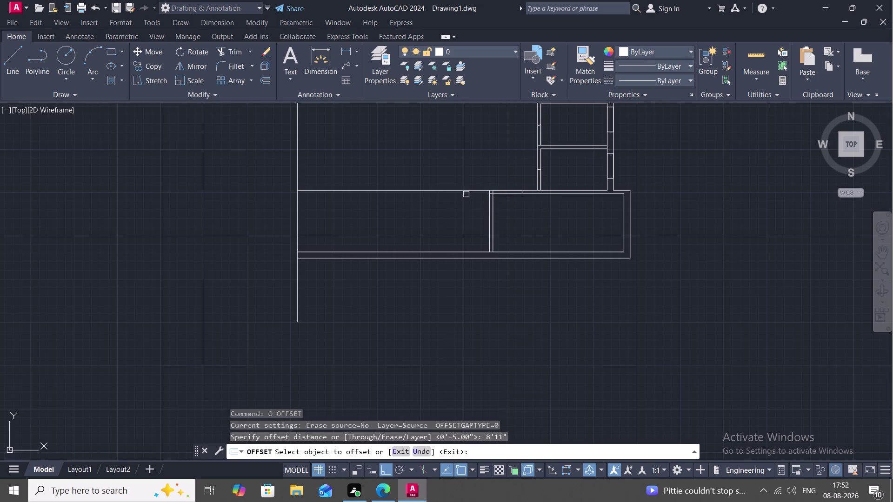
click(459, 250)
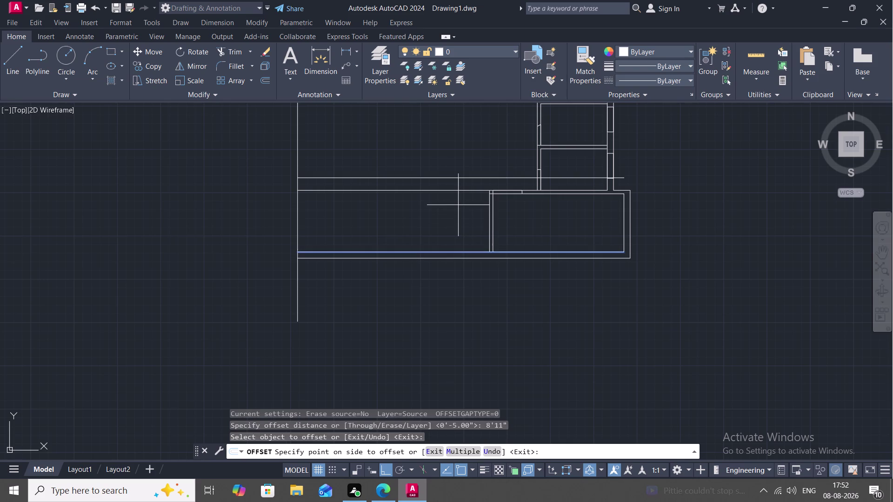
click(458, 205)
key(Escape)
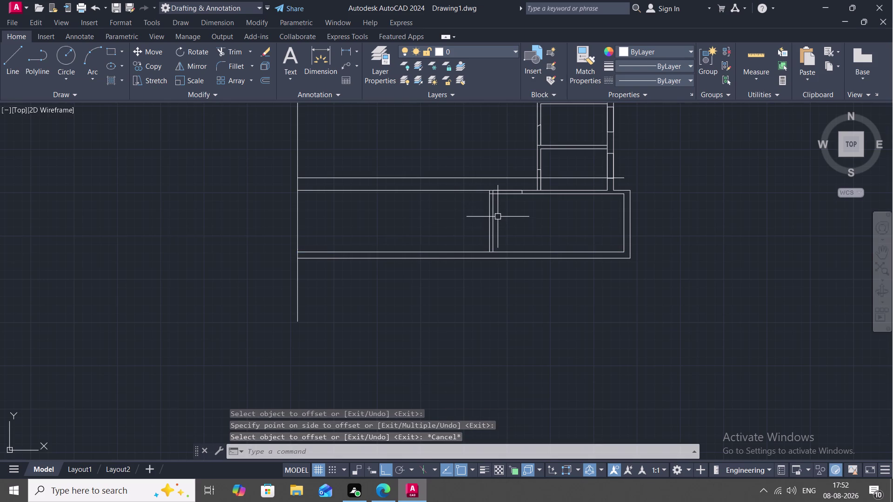
text(O)
key(space)
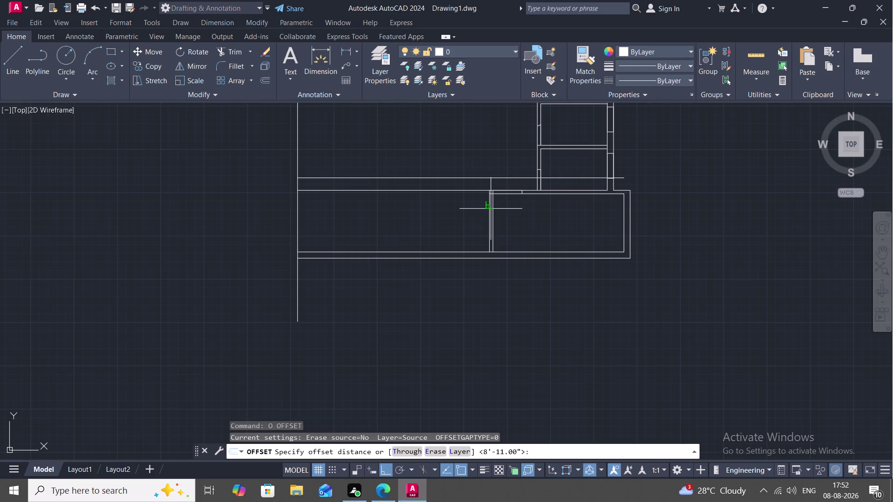
Offset a wall line 10' into the lower room for the new interior wall.
text(10)
key(space)
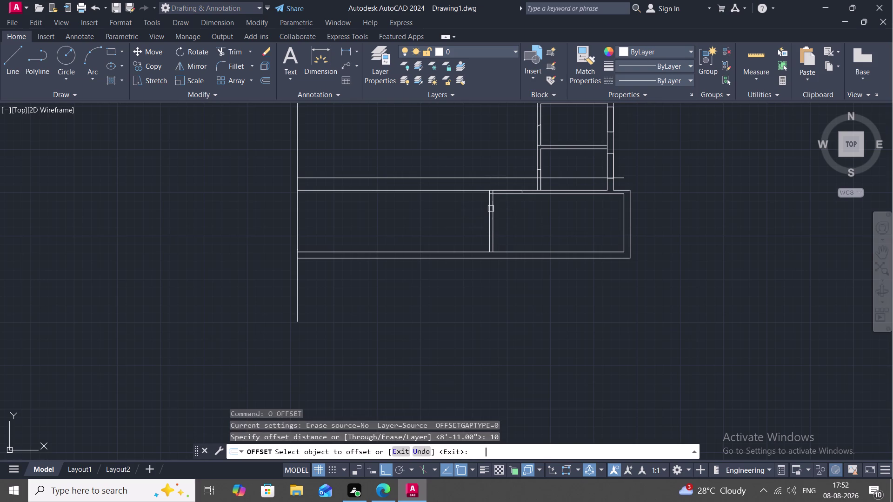
key(1)
text(0')
key(space)
key(space)
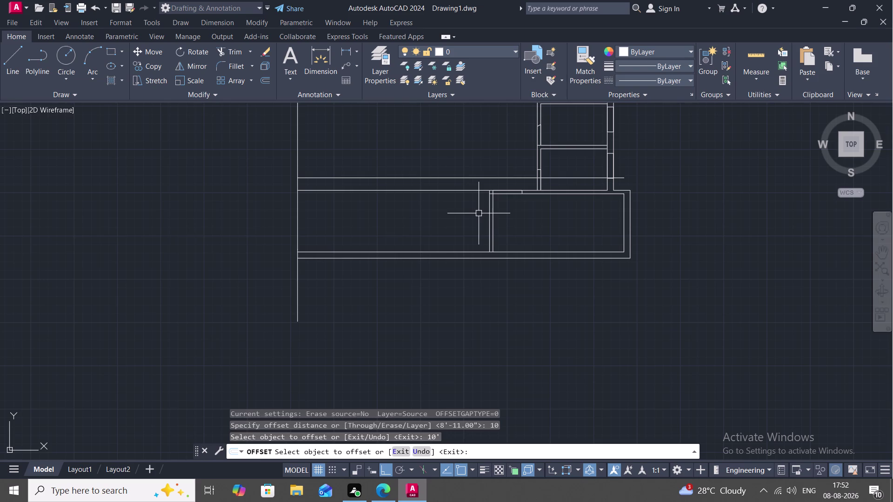
key(space)
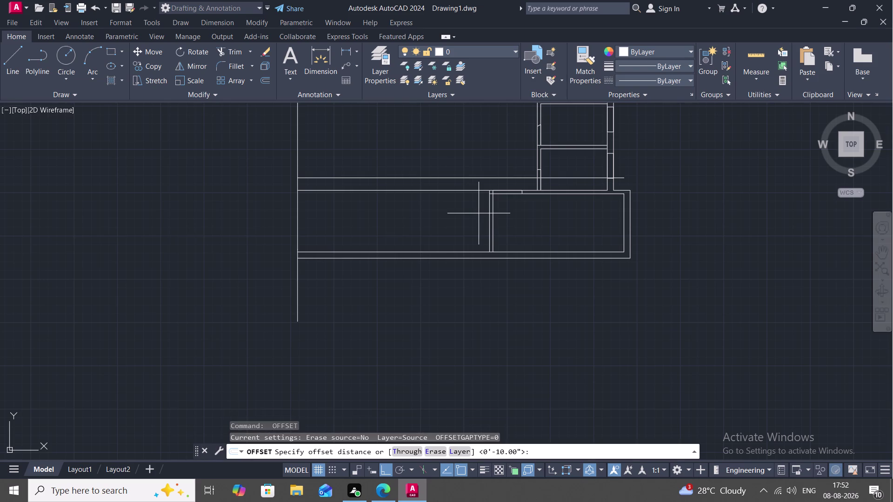
key(1)
text(0')
key(space)
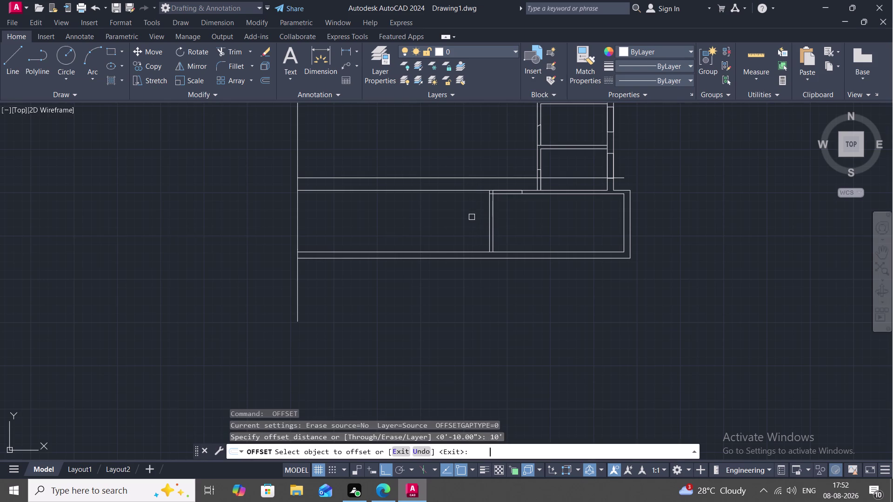
click(488, 220)
click(420, 210)
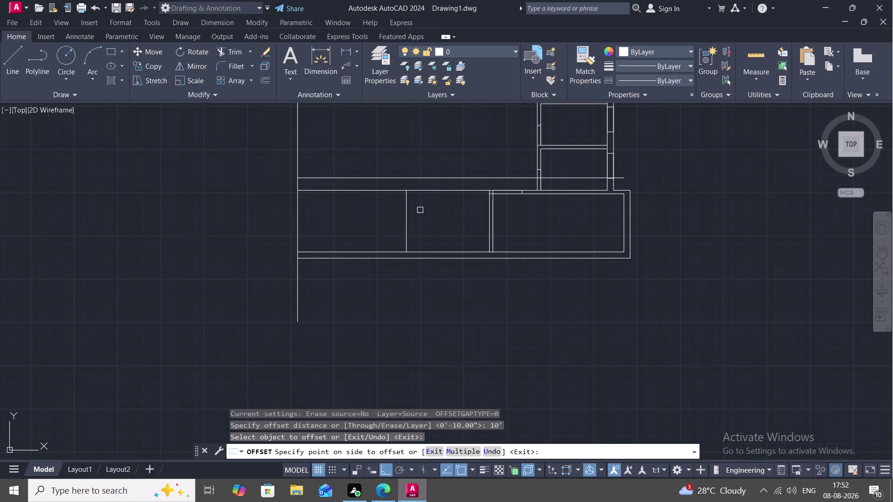
key(Escape)
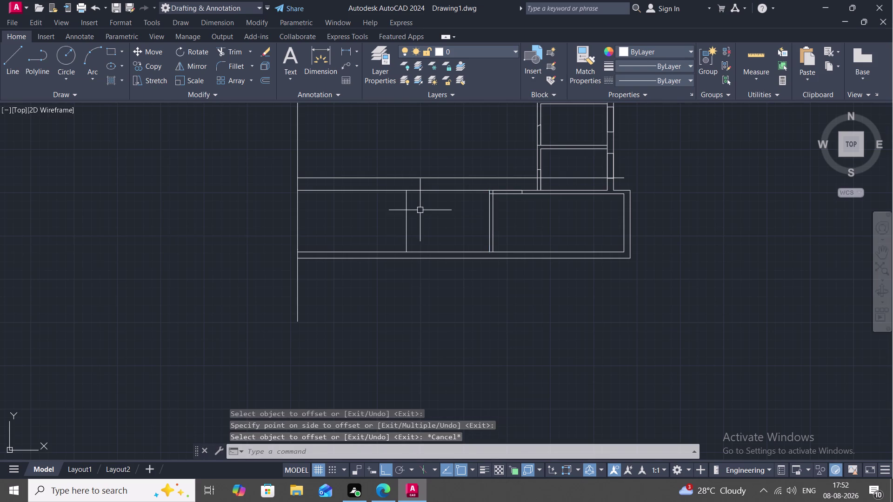
Offset the new interior wall line 5" to give the wall its thickness.
text(O)
key(space)
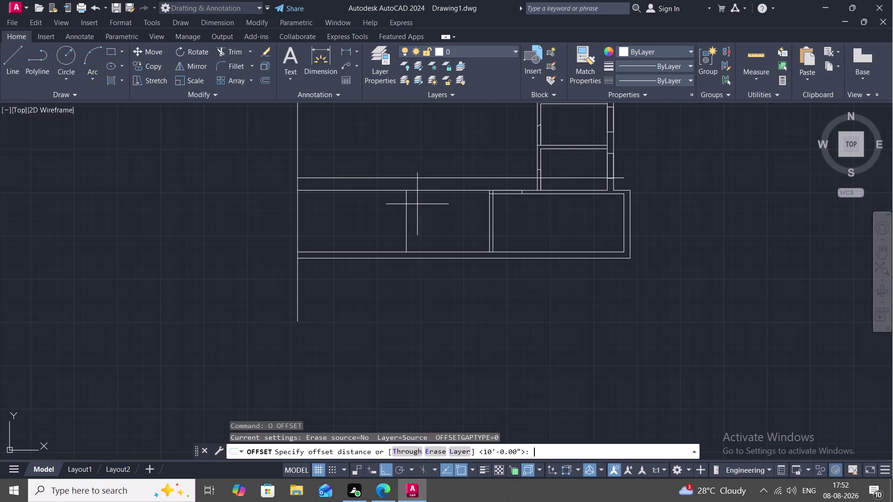
key(5)
key(shift+quotedbl)
key(space)
click(406, 196)
click(395, 201)
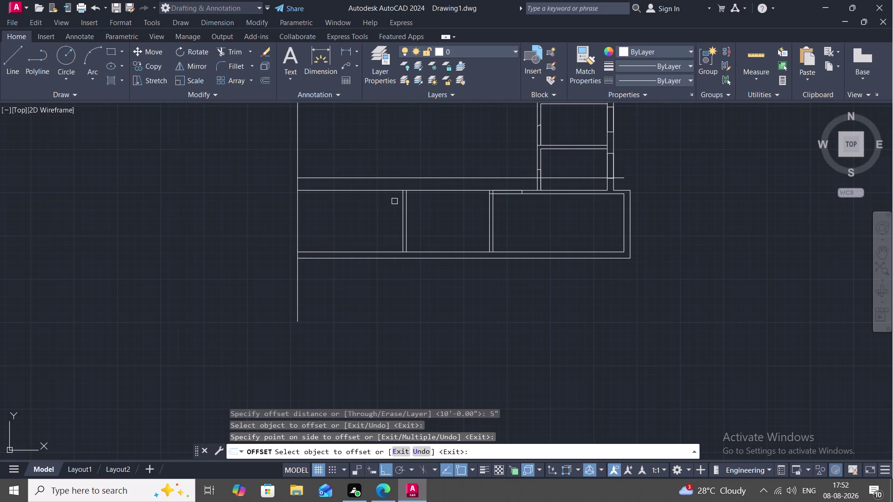
key(Escape)
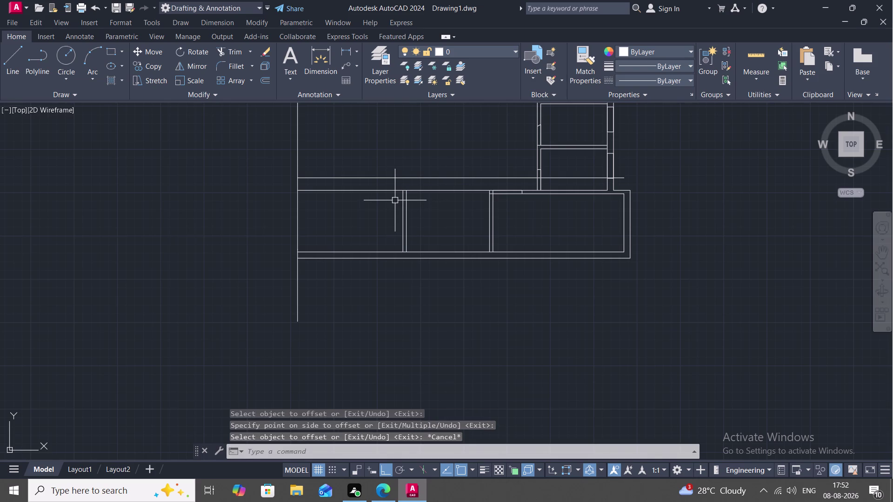
Extend both new interior wall lines up to the wall above.
text(EX)
key(space)
click(401, 204)
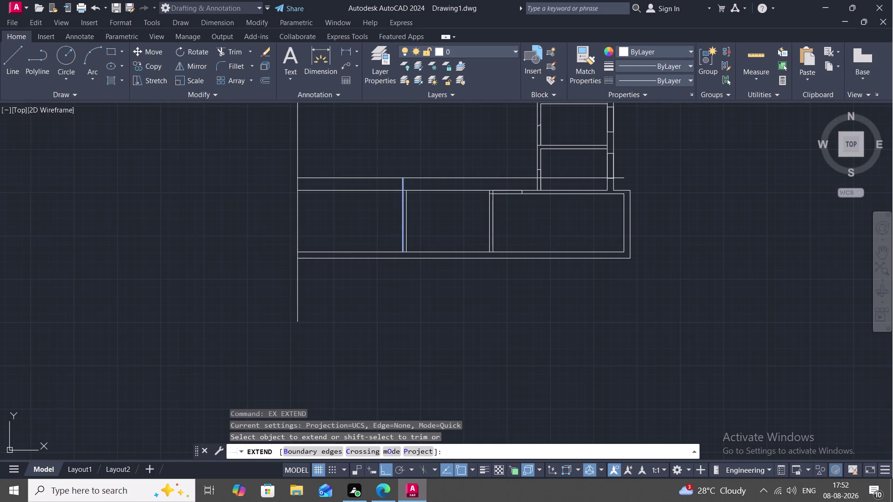
click(406, 207)
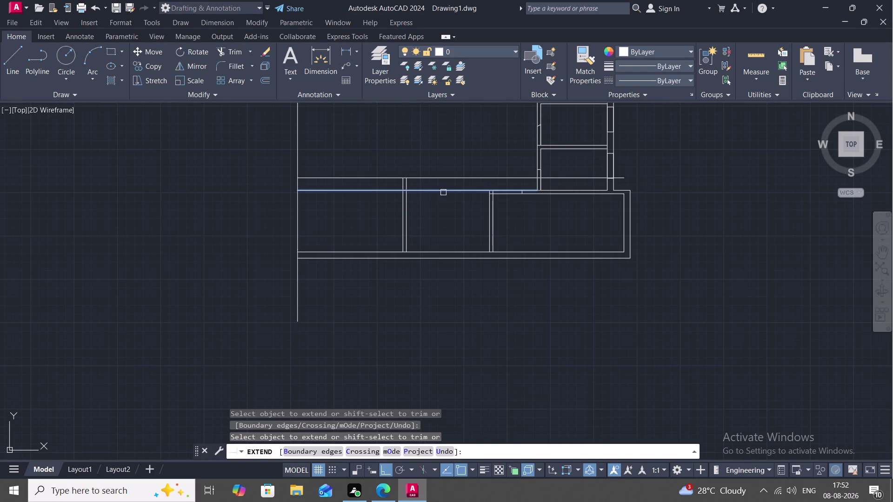
click(488, 205)
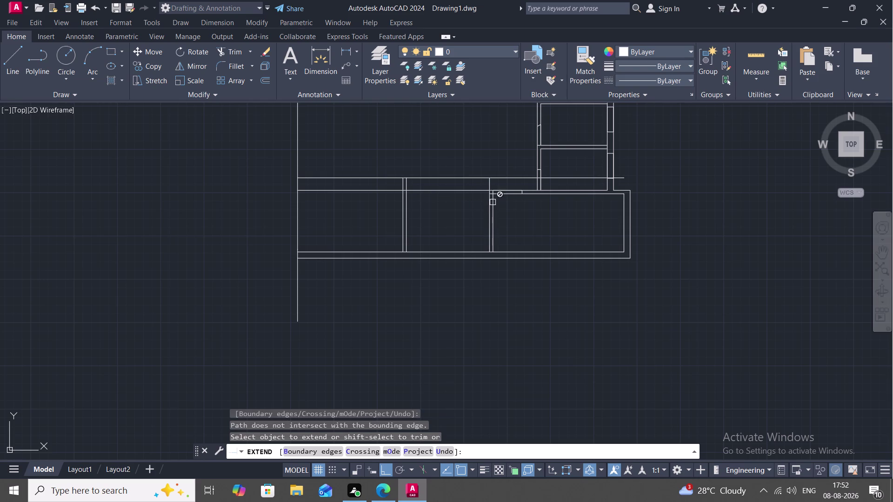
click(493, 199)
click(494, 199)
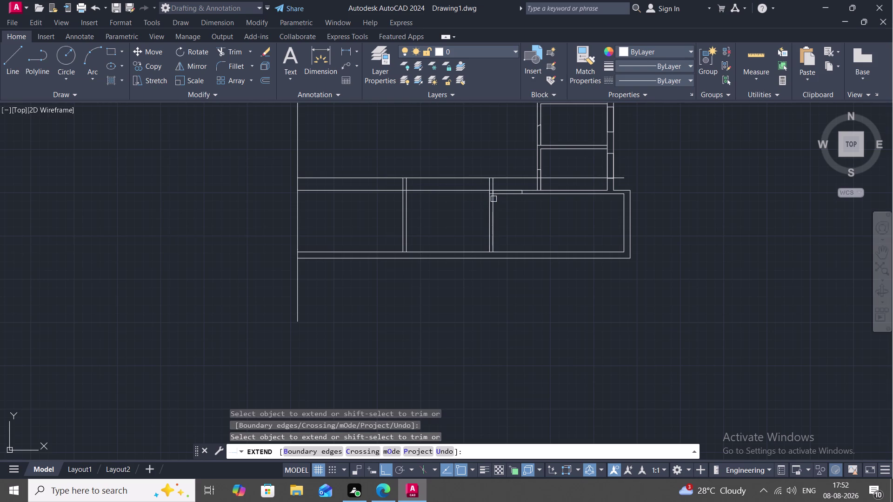
click(493, 199)
key(Escape)
scroll(up, 3)
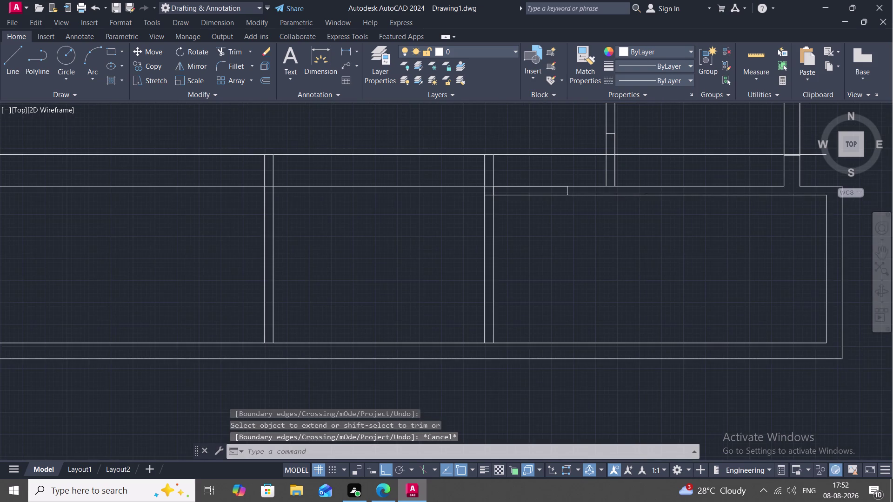
scroll(down, 3)
Trim the wall segments at the upper junctions and a leftover line piece.
text(T)
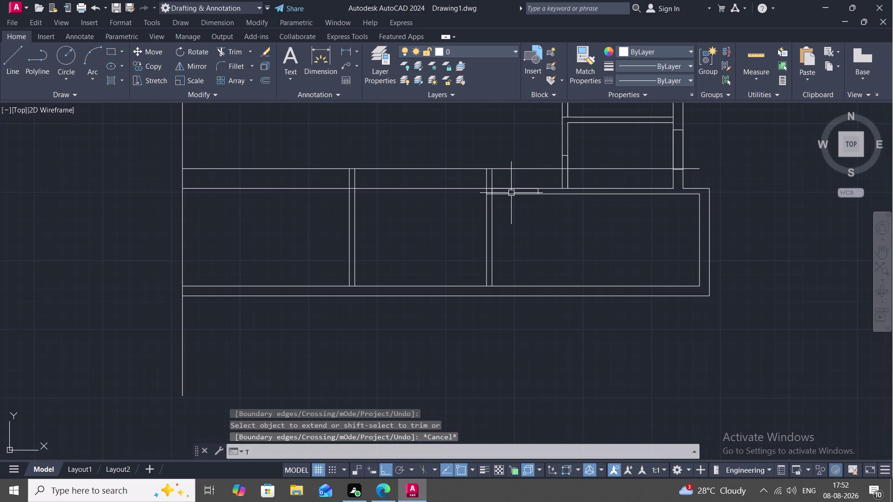
text(R)
key(space)
click(528, 171)
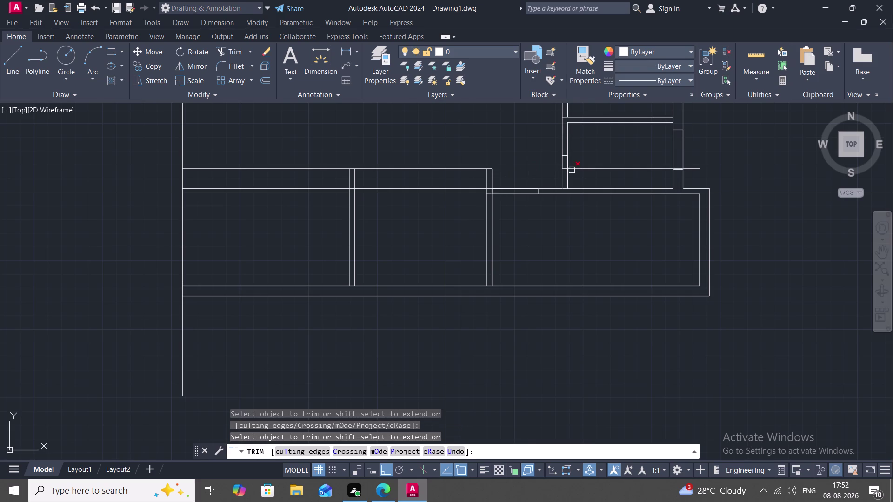
click(591, 169)
scroll(up, 3)
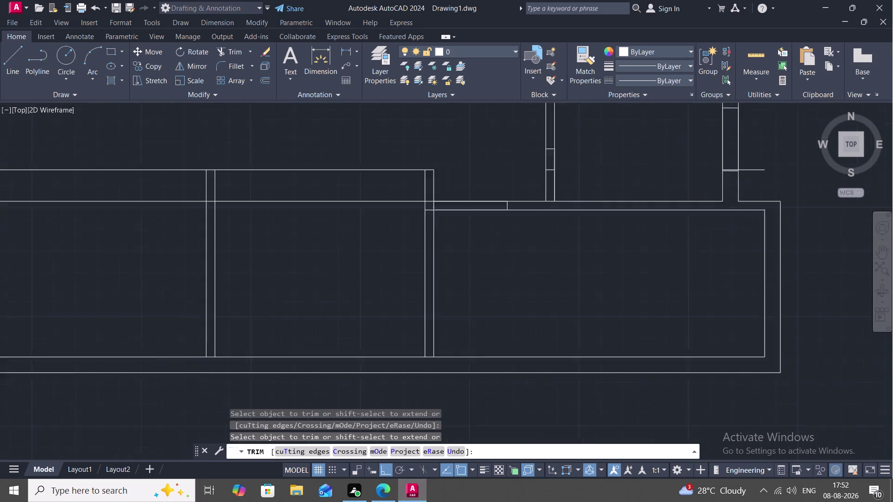
scroll(up, 3)
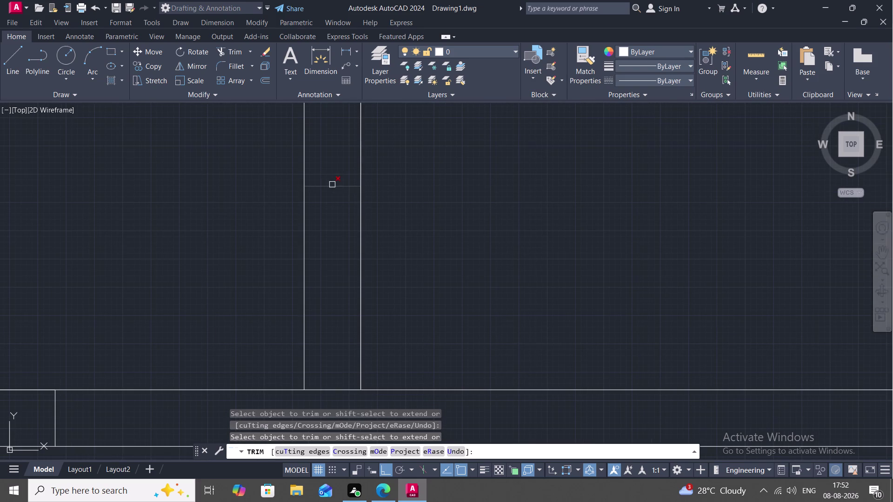
click(333, 189)
Trim the remaining overlapping wall line pieces at the new wall junctions.
scroll(down, 3)
scroll(down, 3)
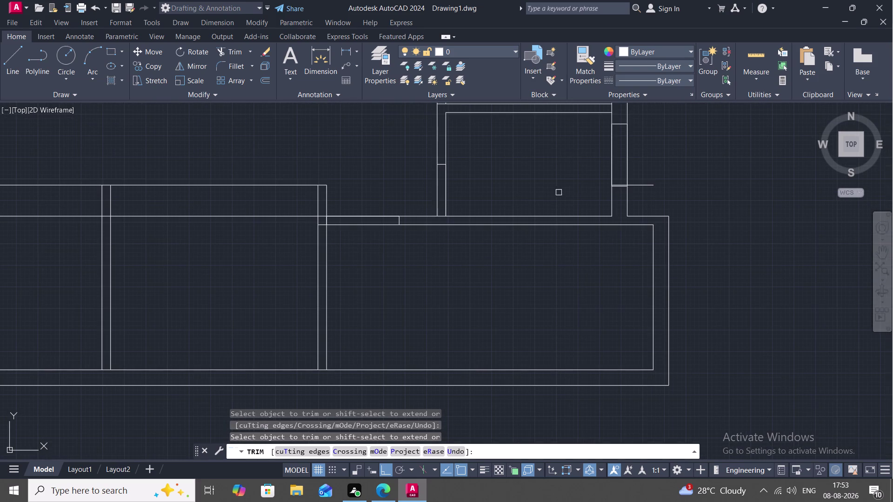
scroll(down, 3)
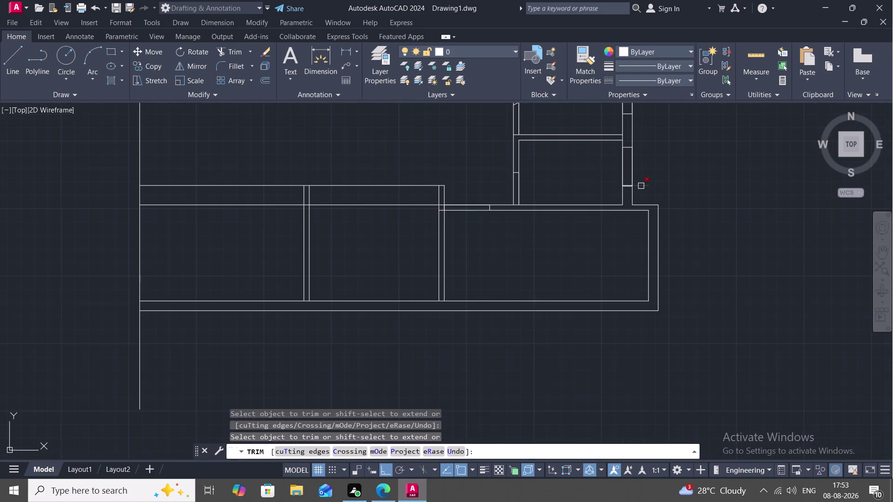
scroll(up, 3)
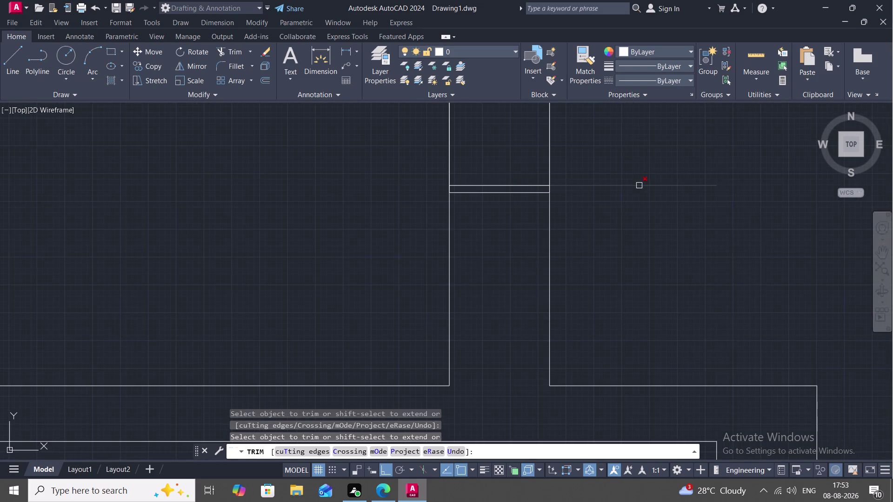
click(528, 184)
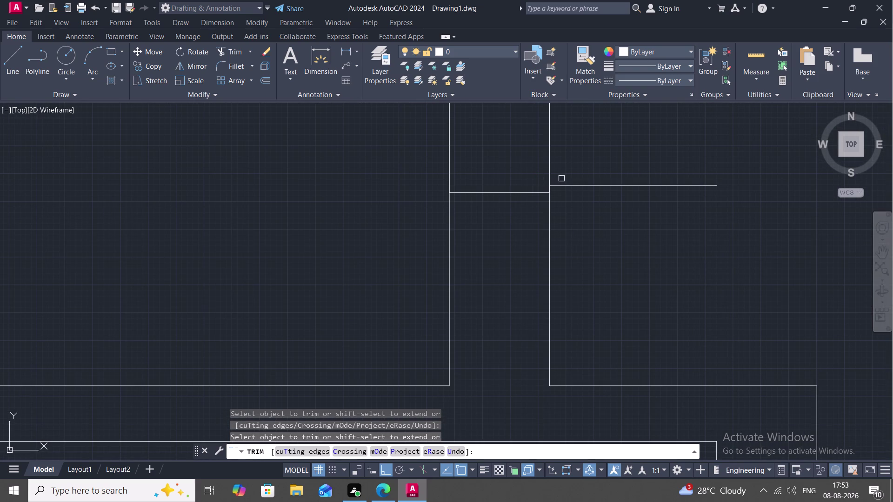
click(569, 185)
scroll(down, 3)
scroll(down, 3)
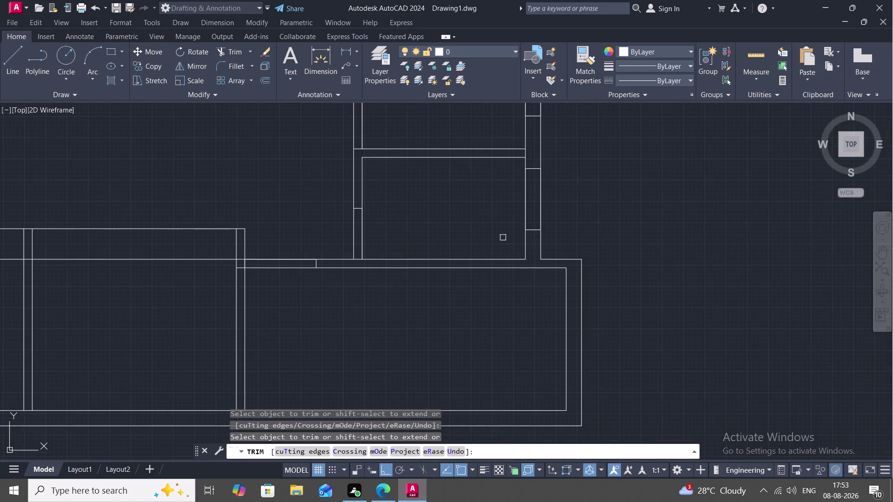
scroll(down, 3)
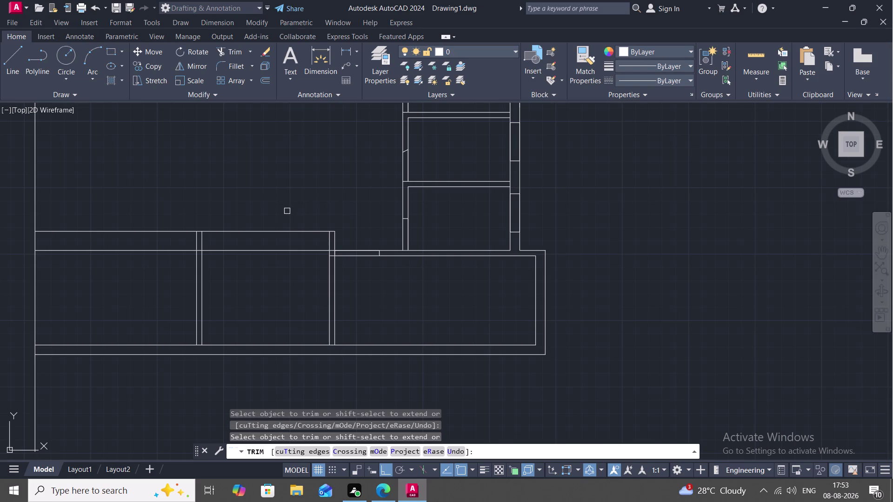
click(408, 235)
key(Escape)
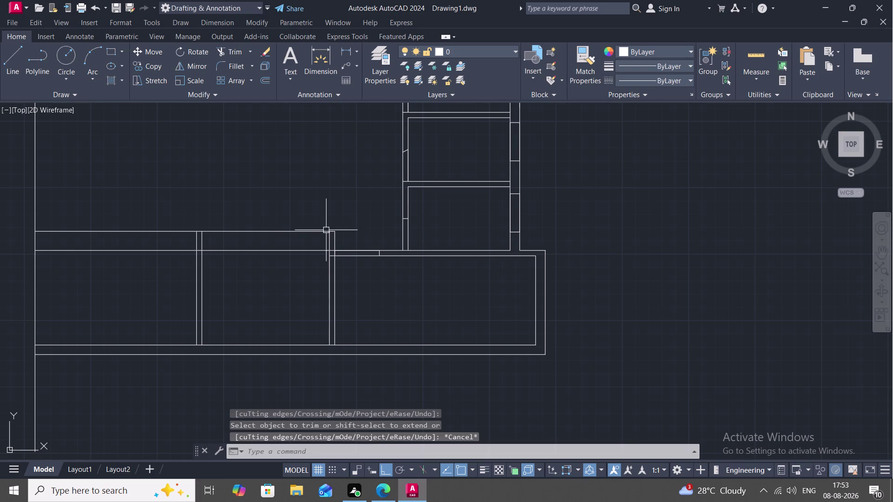
Offset the top wall line 5" upward using the existing distance.
key(o)
key(space)
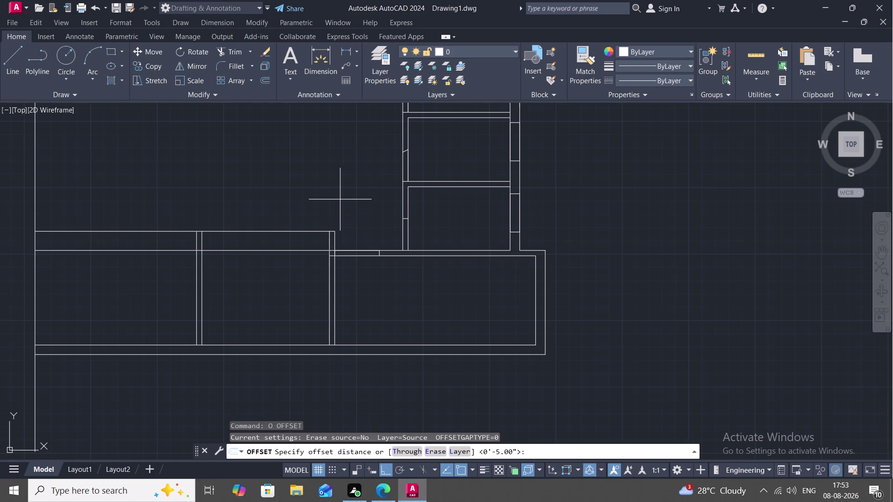
key(space)
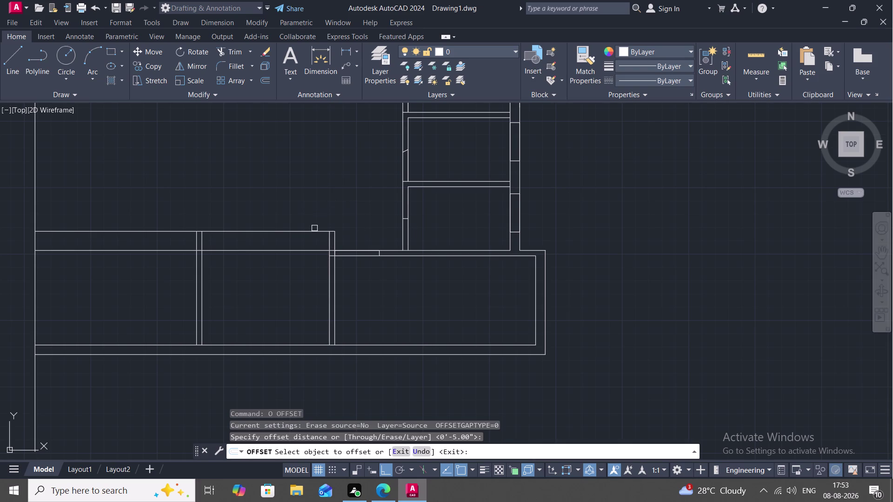
click(316, 230)
click(314, 206)
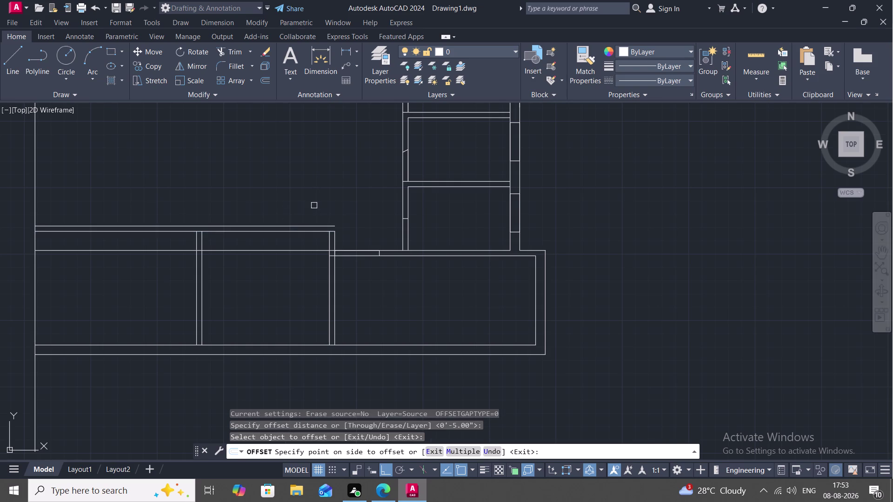
key(Escape)
Fillet two wall lines into a sharp corner with zero radius.
text(F)
key(space)
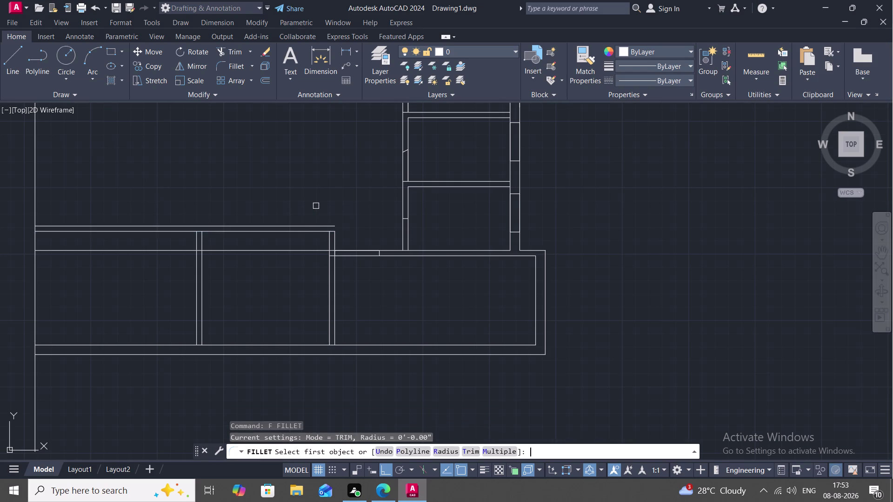
click(435, 448)
key(space)
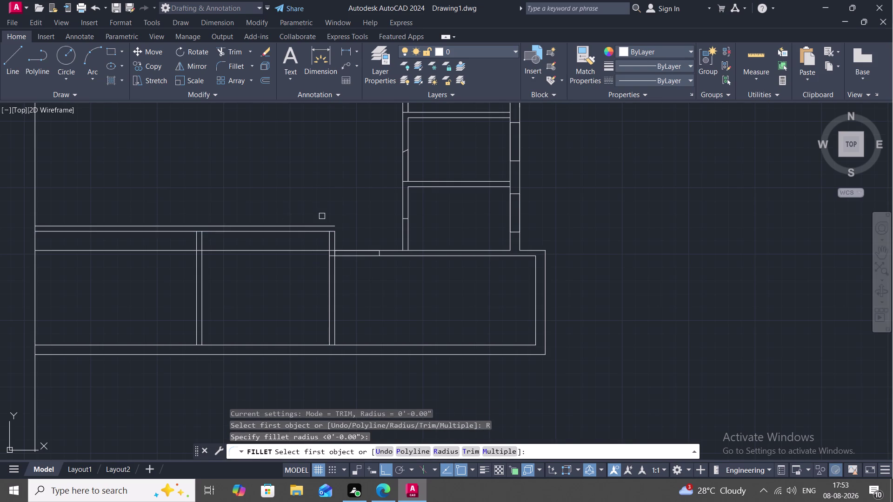
click(322, 226)
click(333, 239)
key(Escape)
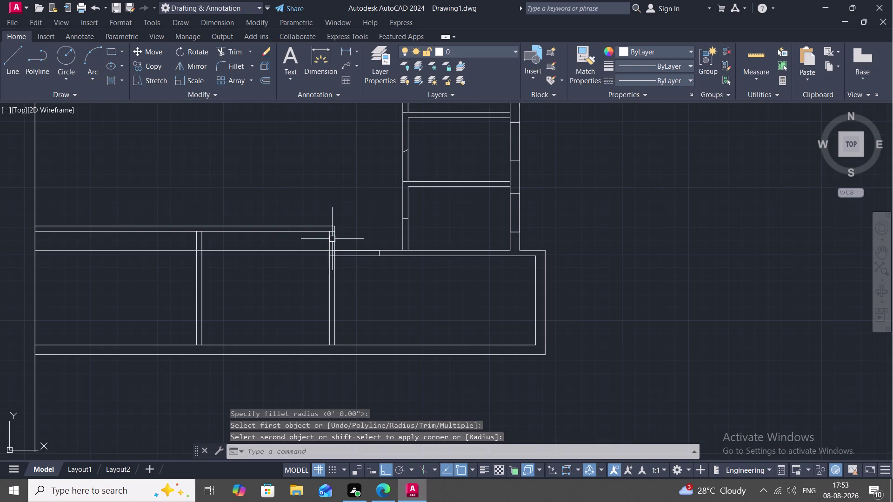
scroll(up, 3)
key(Escape)
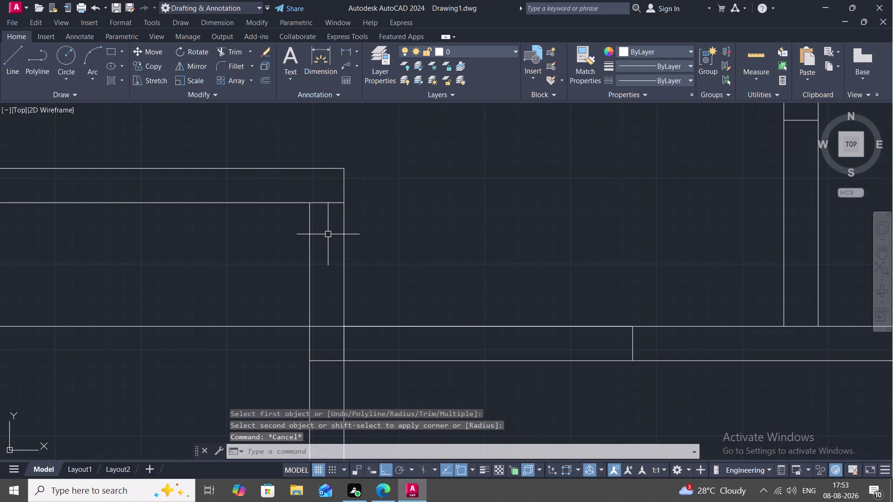
Trim four overlapping wall segments at the corner junction.
text(TR)
key(space)
click(325, 202)
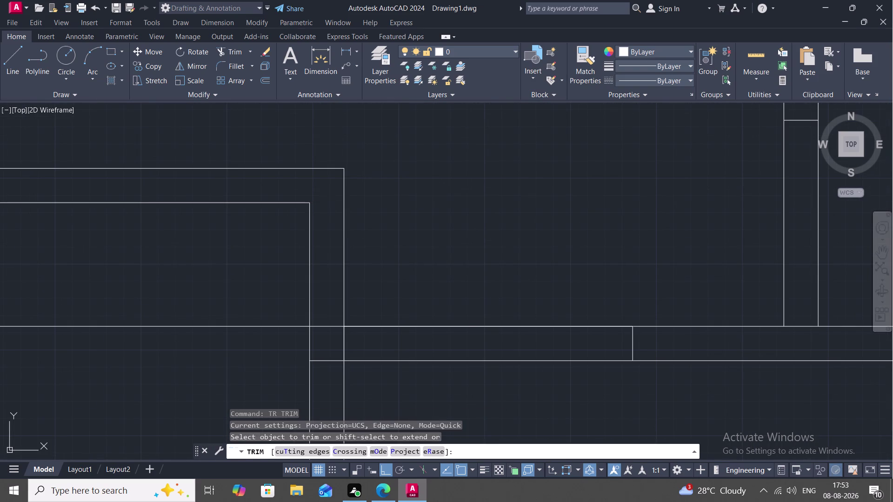
scroll(down, 3)
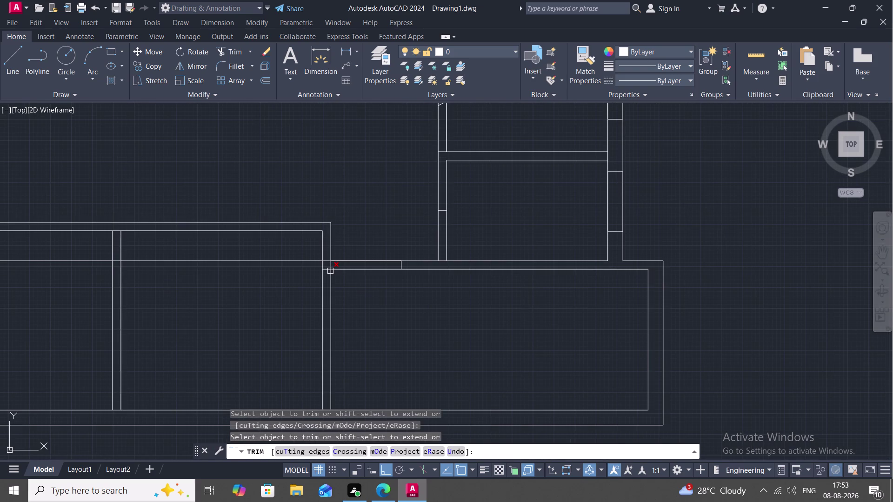
scroll(up, 3)
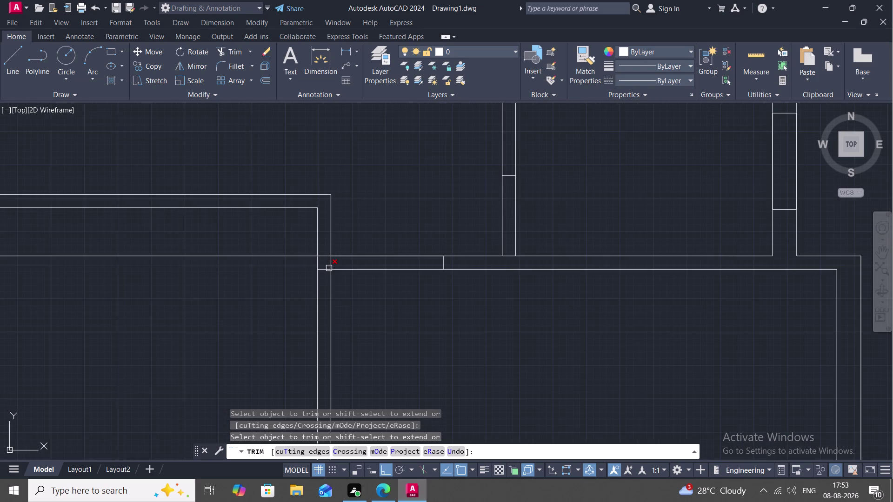
click(326, 270)
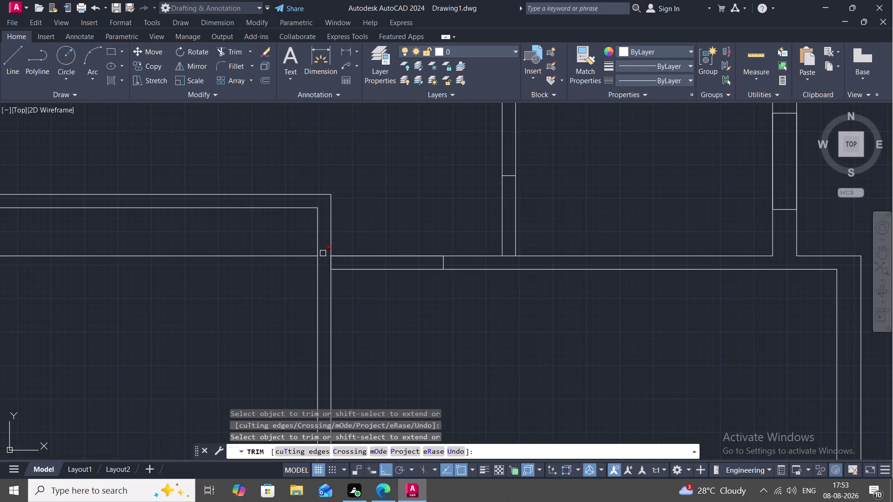
click(323, 253)
click(300, 256)
Pan back to the lower-left rooms and end the trim.
scroll(down, 3)
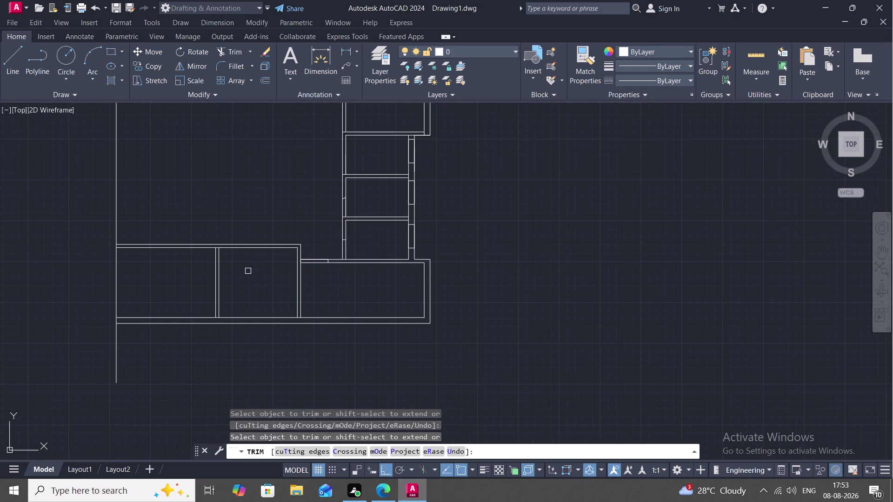
middle_drag(247, 271, 295, 276)
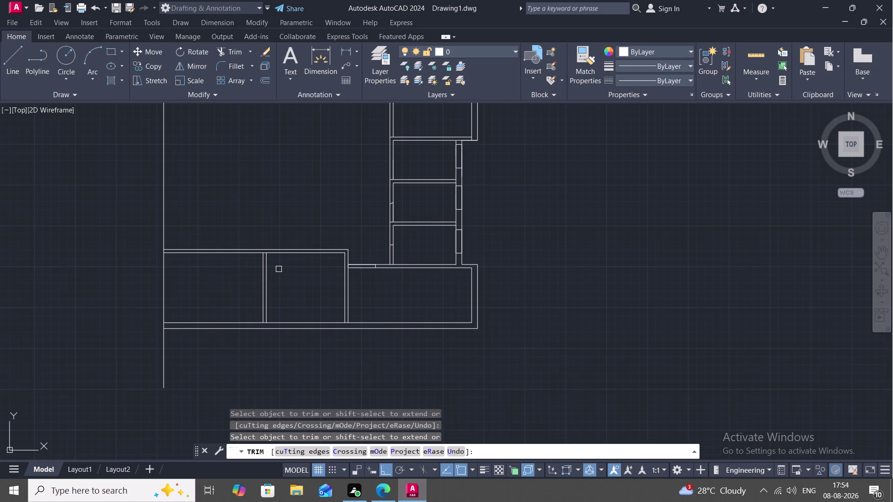
scroll(up, 3)
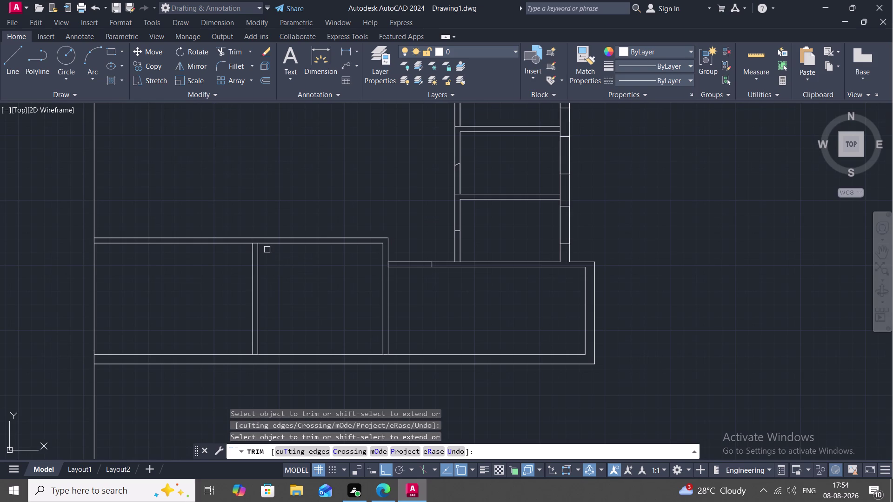
text(L)
key(space)
key(Escape)
text(L)
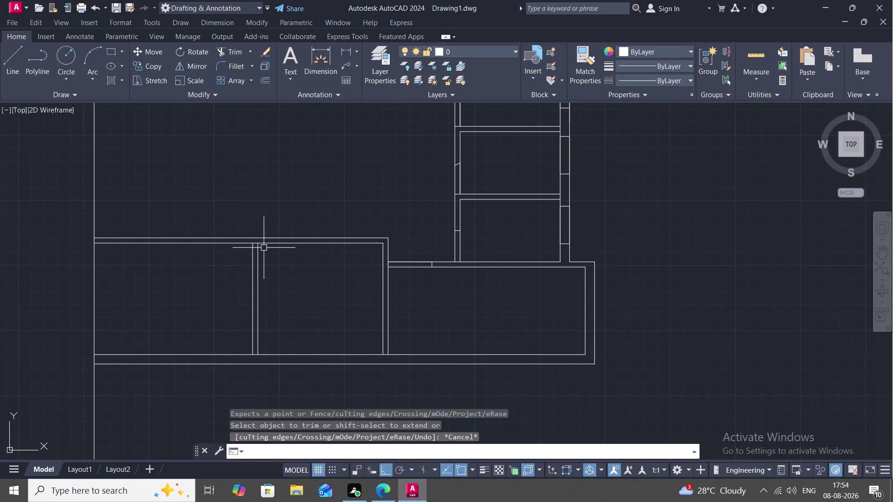
Draw a 3'6" door-opening line from the room's inner corner across to the outer wall face.
key(space)
click(258, 243)
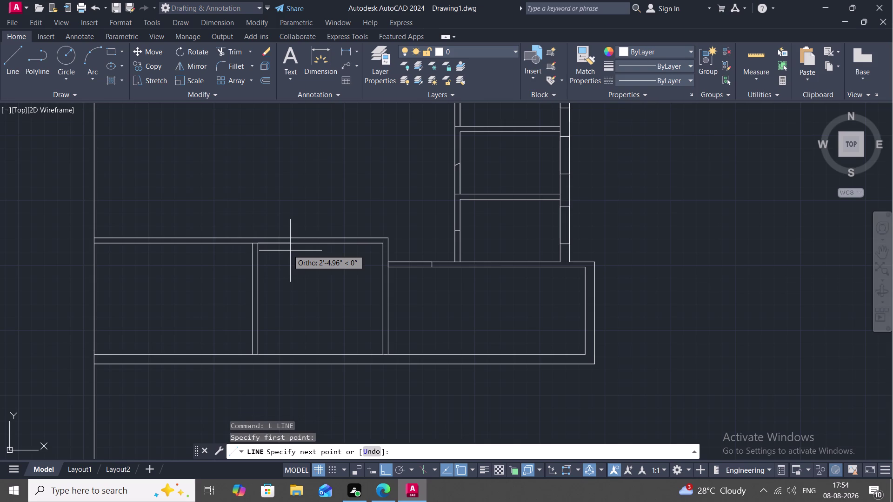
text(3'6)
text(")
key(space)
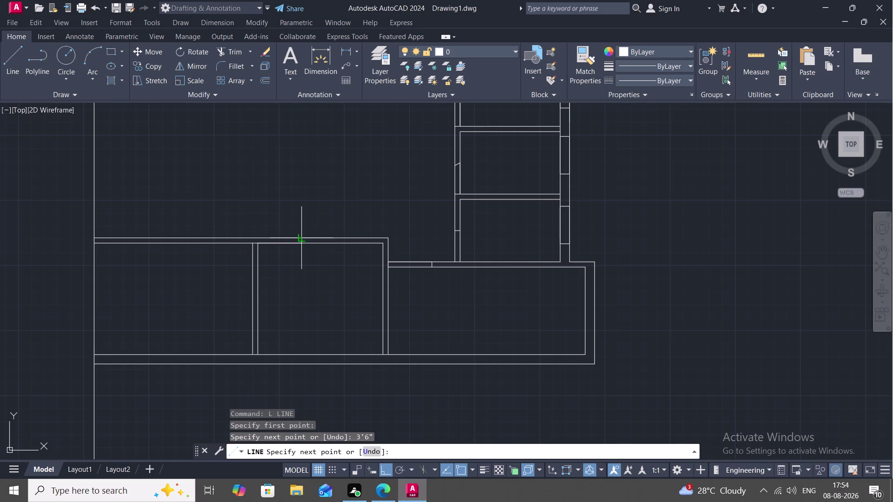
click(300, 240)
key(Escape)
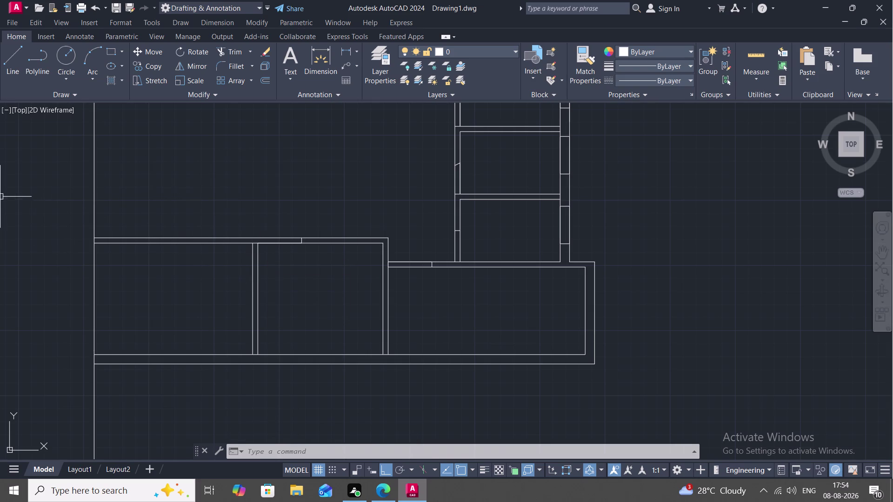
click(745, 52)
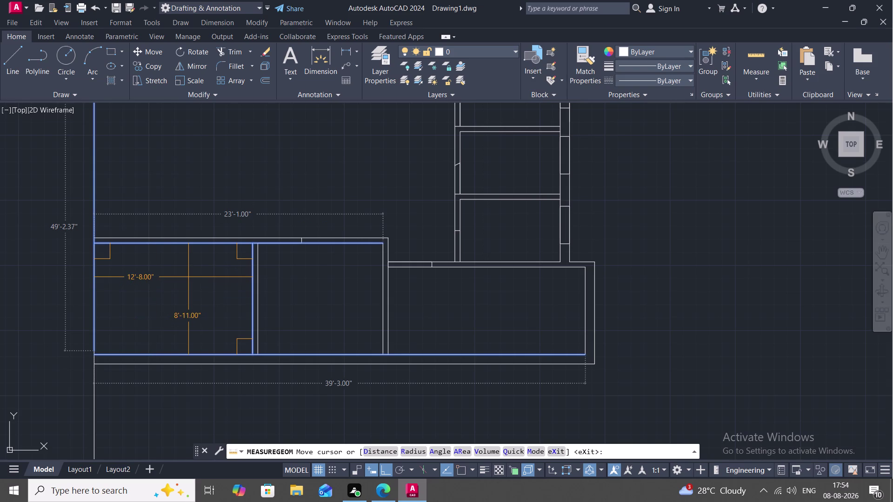
key(Escape)
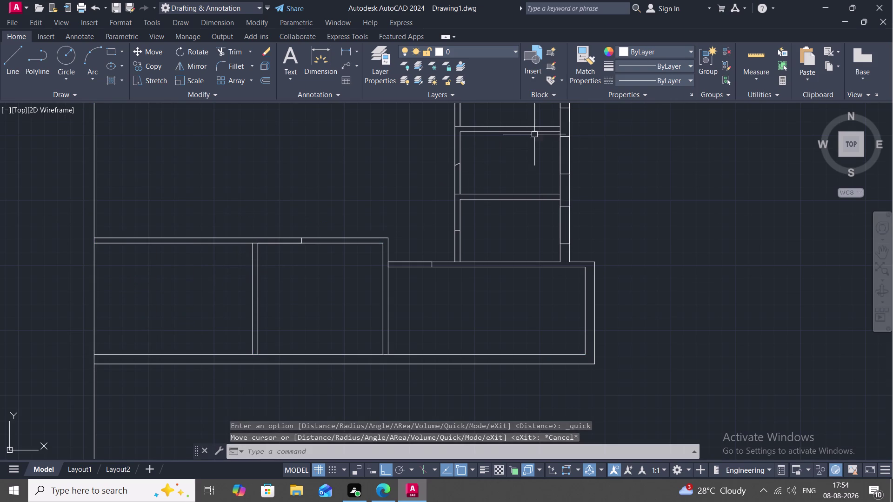
click(761, 57)
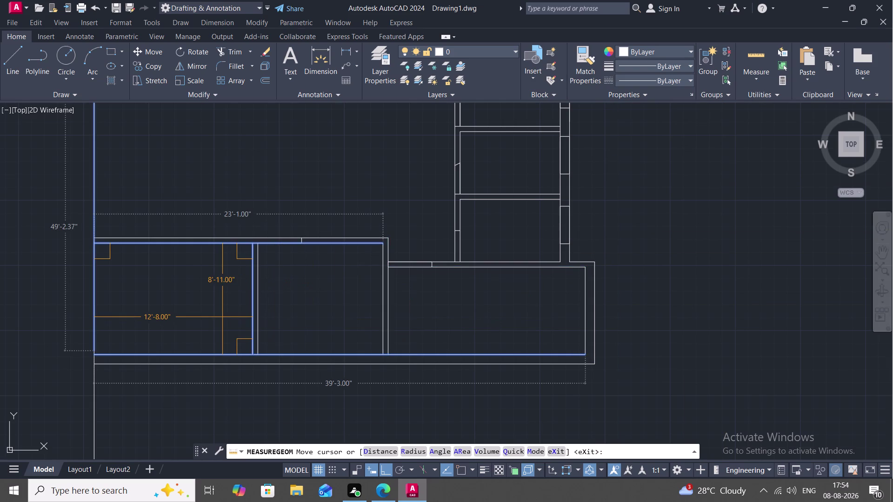
key(Escape)
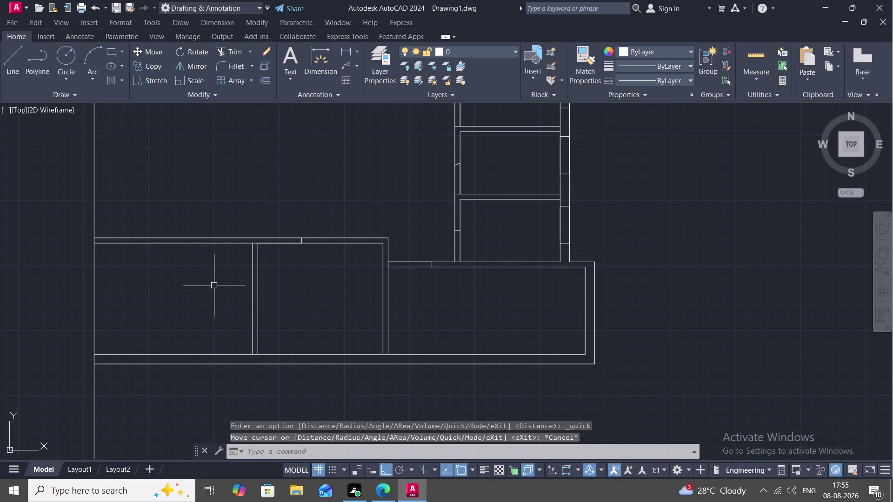
click(94, 304)
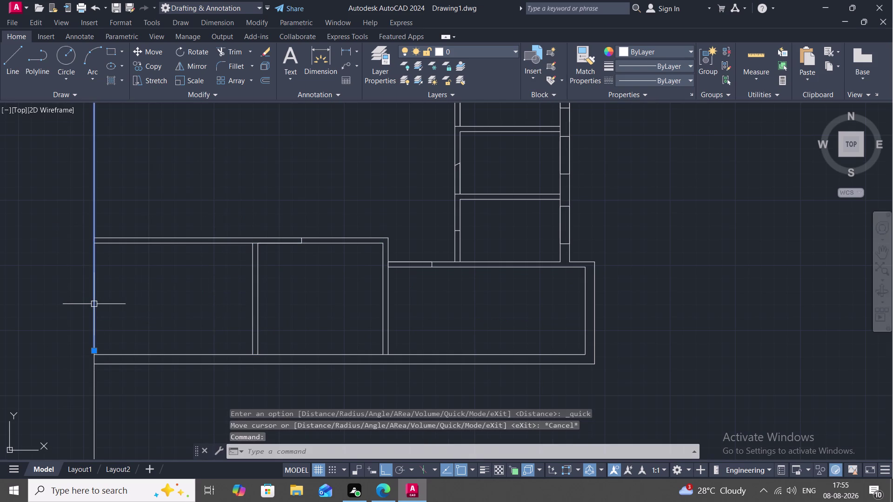
Delete the old left wall lines and extend the interior wall to the top and bottom walls.
key(Delete)
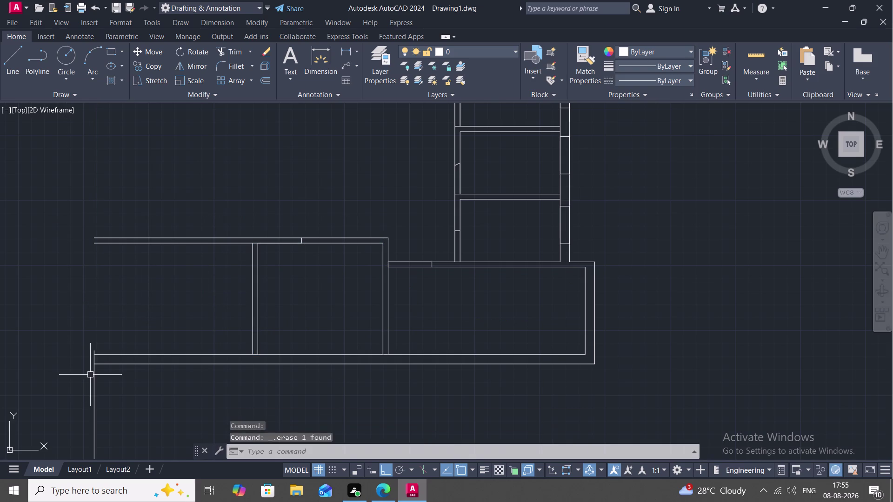
click(93, 379)
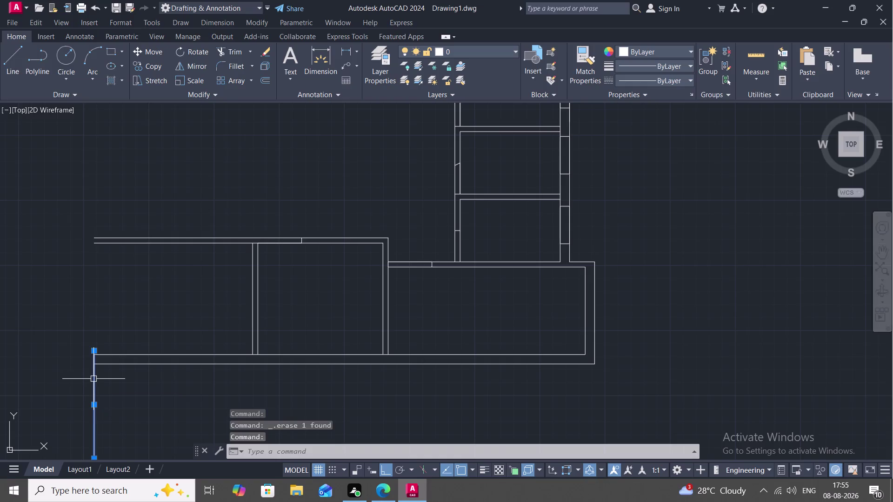
key(Delete)
text(E)
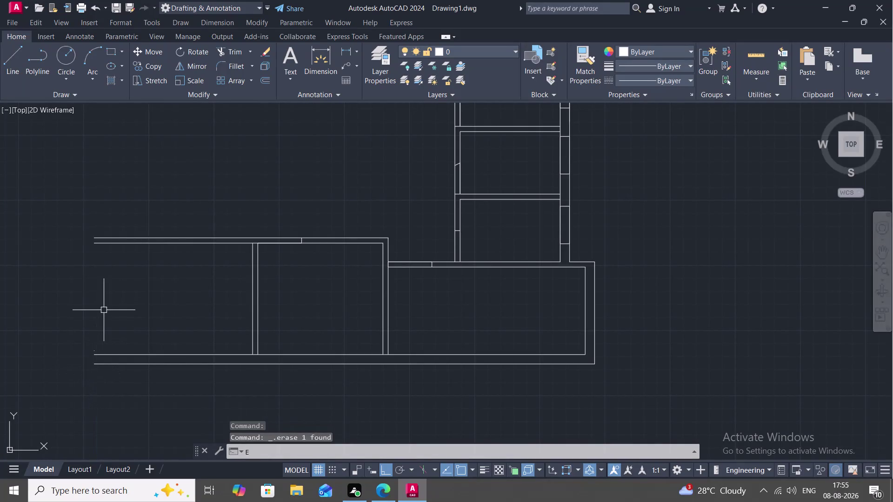
text(X)
key(space)
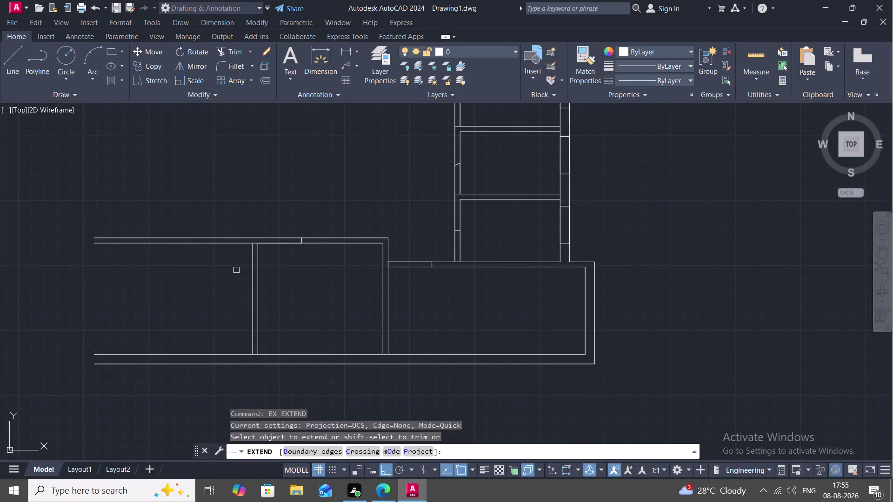
click(251, 276)
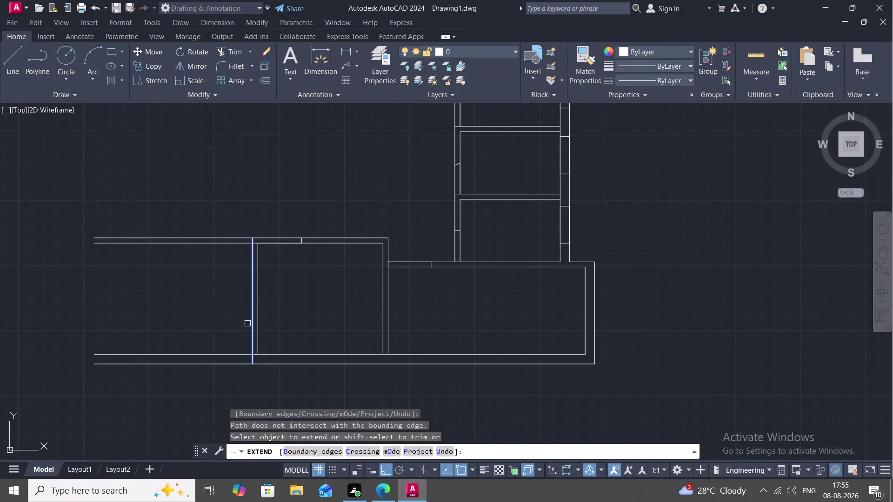
click(252, 332)
key(Escape)
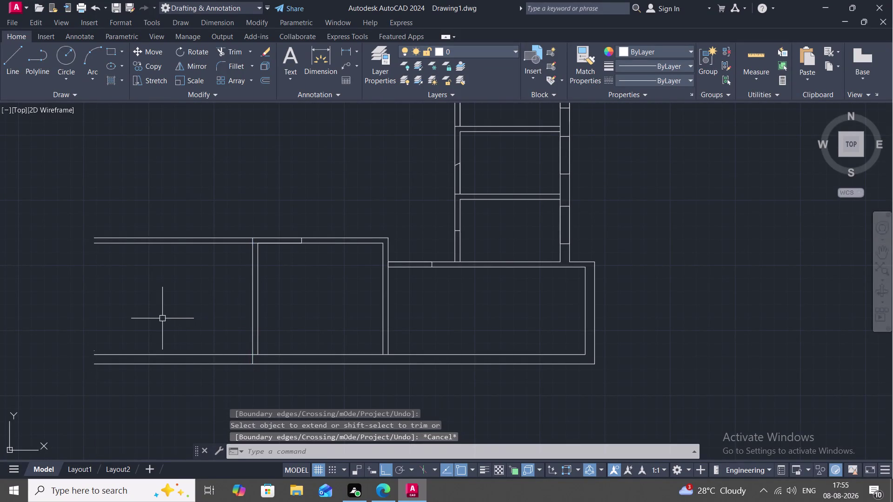
Offset the interior wall line 12'9" to the left as the new wall.
key(o)
key(space)
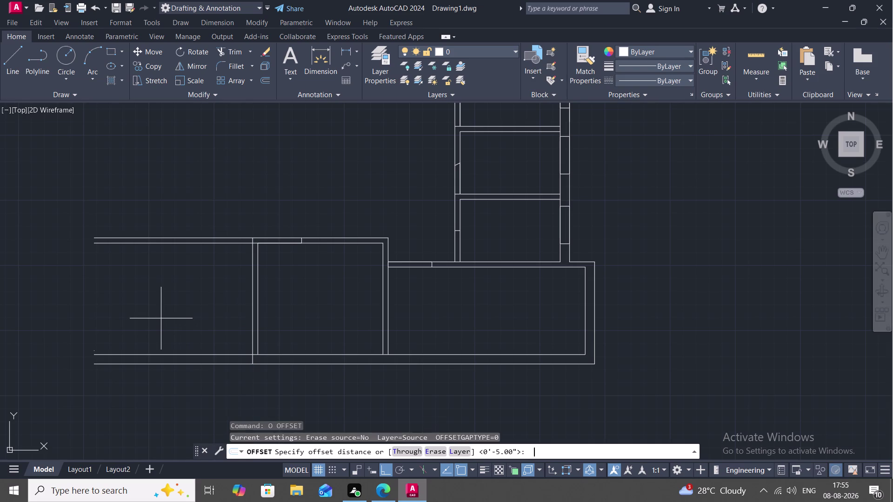
text(12)
key(apostrophe)
key(8)
key(BackSpace)
text(9")
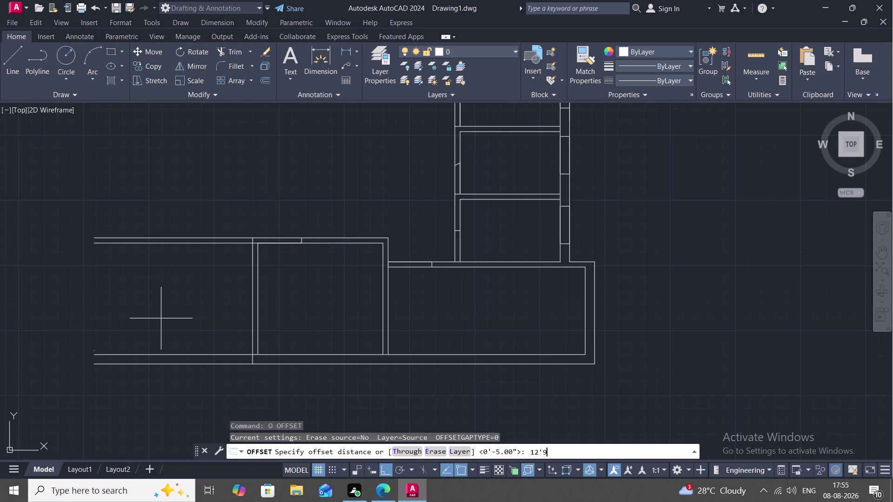
key(space)
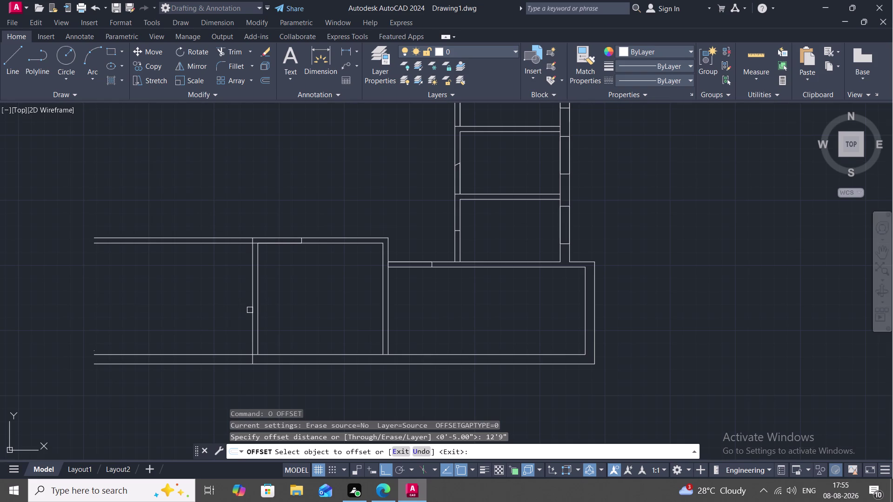
click(251, 311)
click(179, 324)
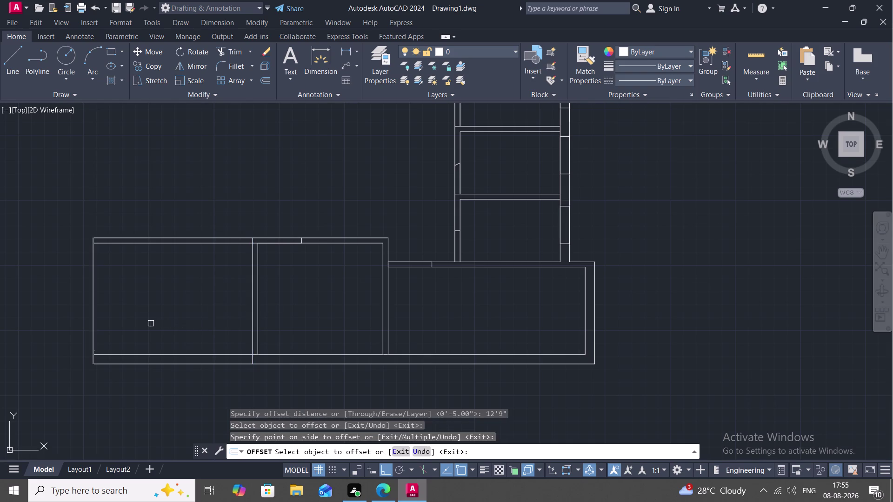
Extend the top and bottom wall lines to the new left wall line.
scroll(up, 3)
text(E)
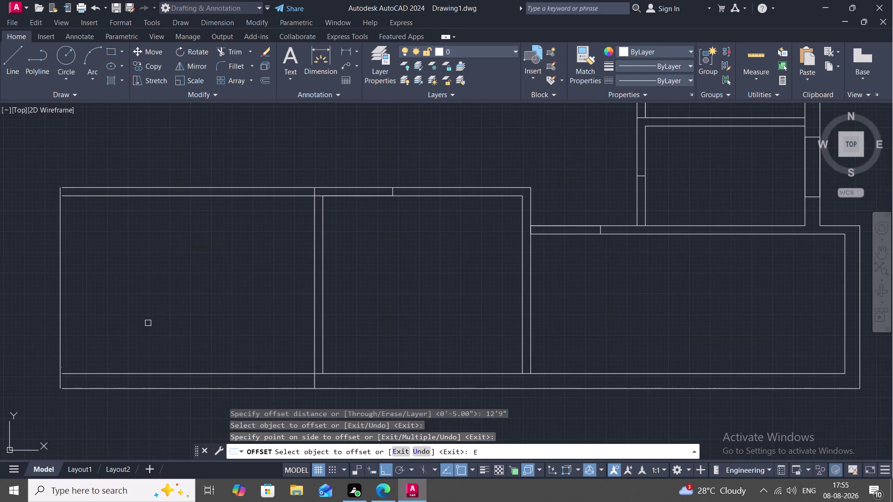
text(X)
key(space)
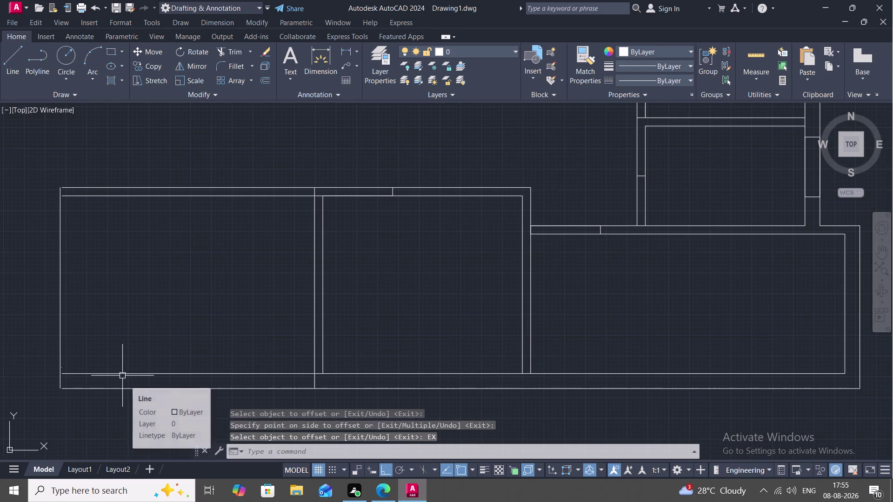
key(Escape)
key(e)
text(X)
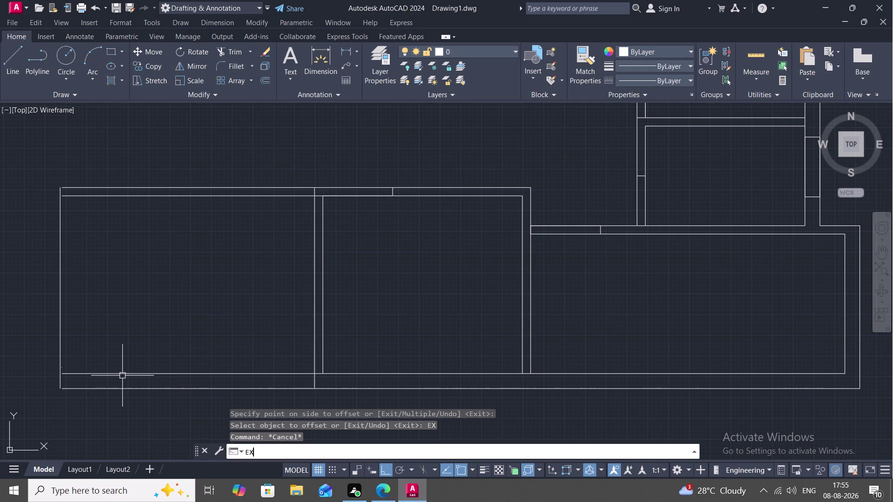
key(space)
click(114, 373)
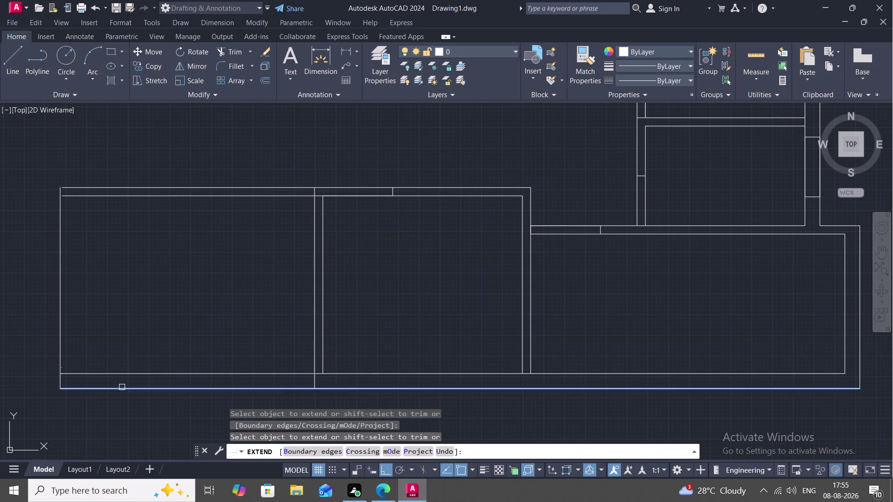
click(122, 387)
click(116, 194)
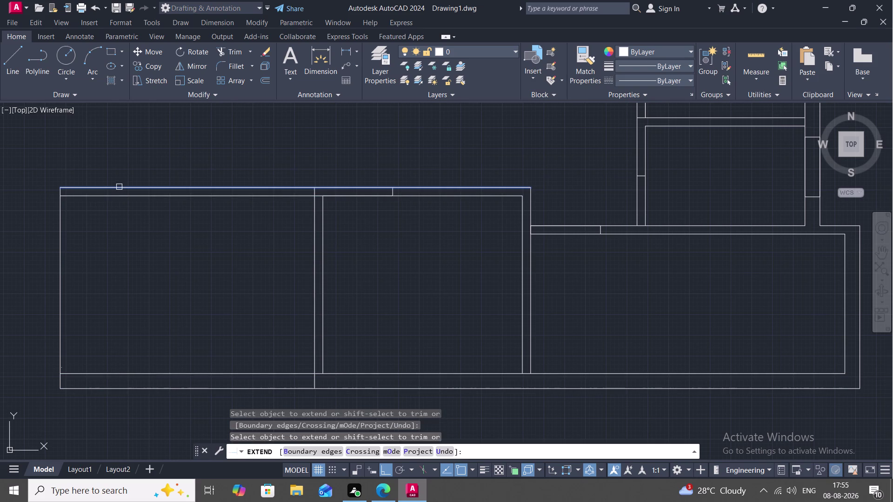
click(120, 187)
key(Escape)
scroll(down, 3)
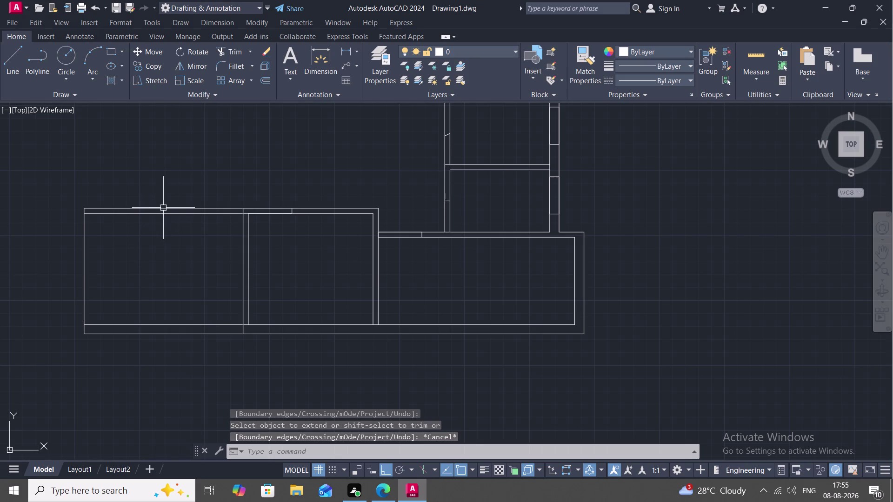
Set a 12' offset distance, then cancel after picking the outer bottom wall line.
text(O)
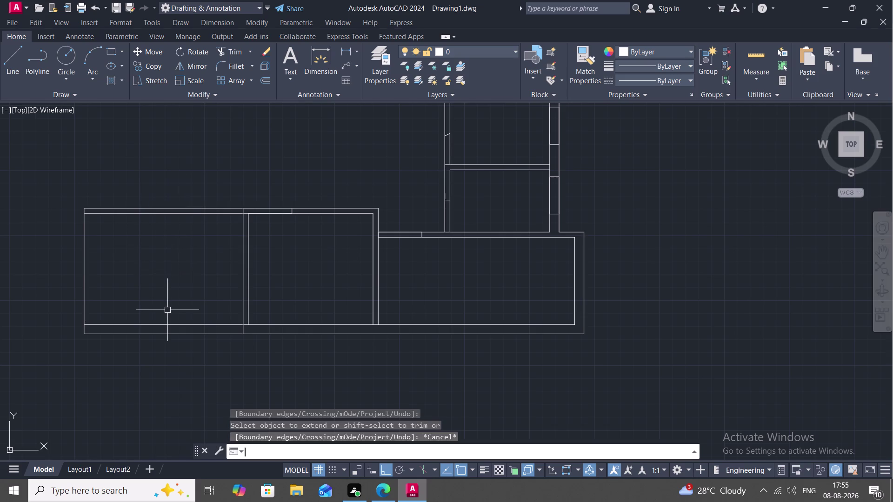
key(space)
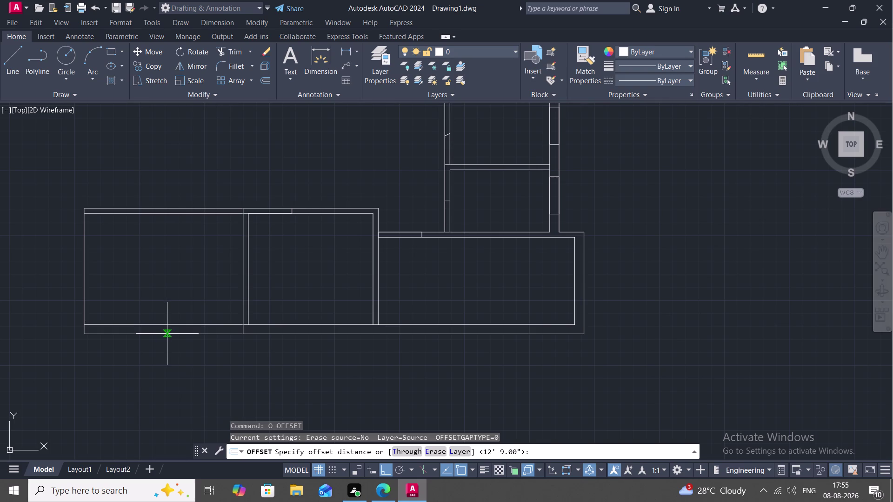
key(1)
key(2)
text(')
key(space)
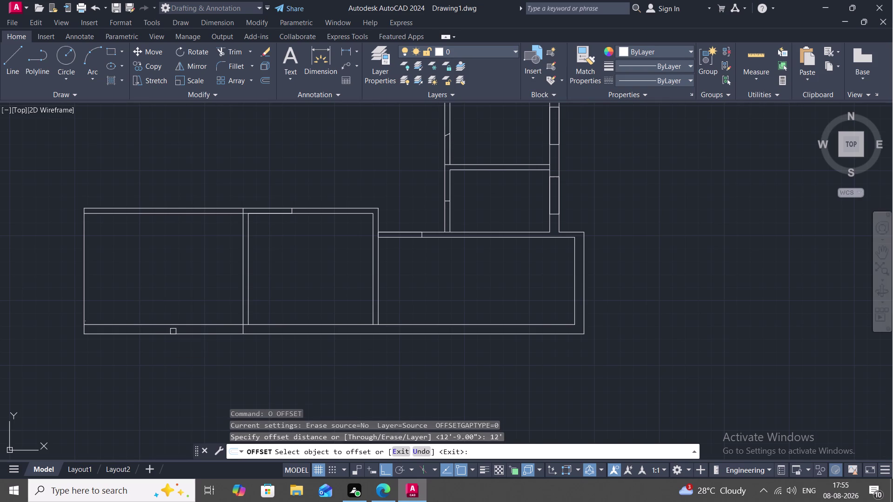
click(174, 333)
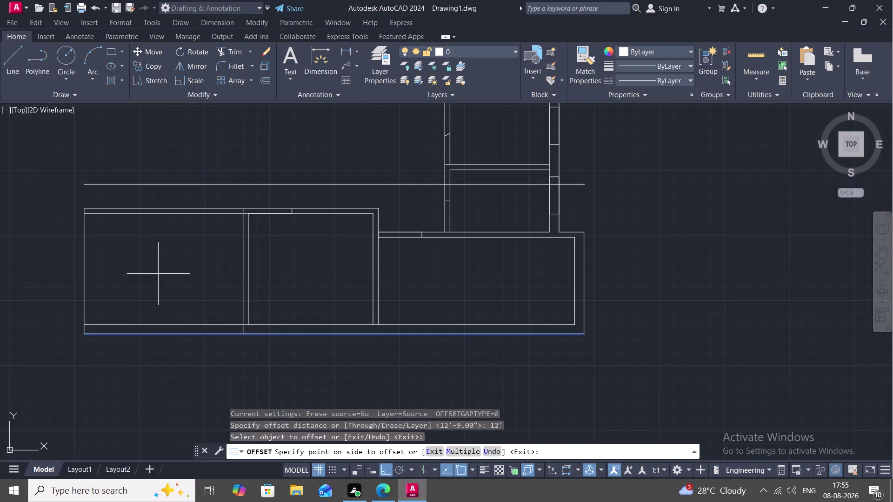
key(Escape)
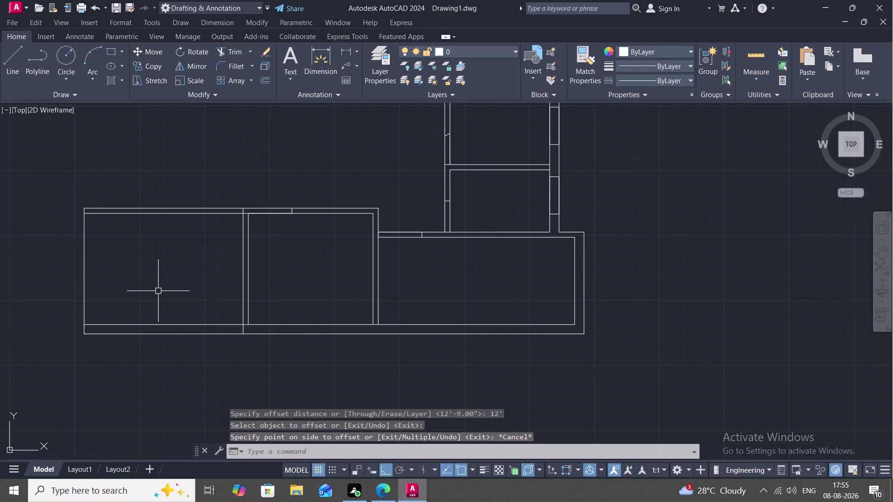
Retry the 12' offset, cancelling a stray window selection and restarting.
key(space)
key(space)
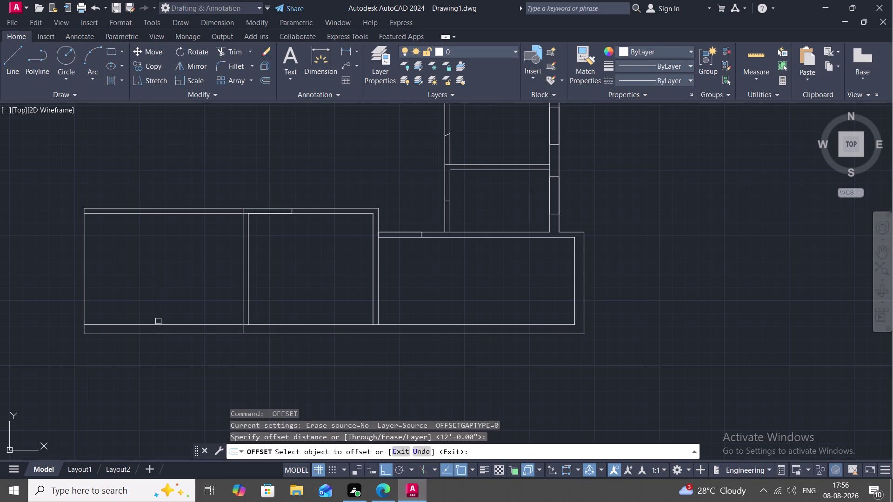
drag(161, 324, 160, 318)
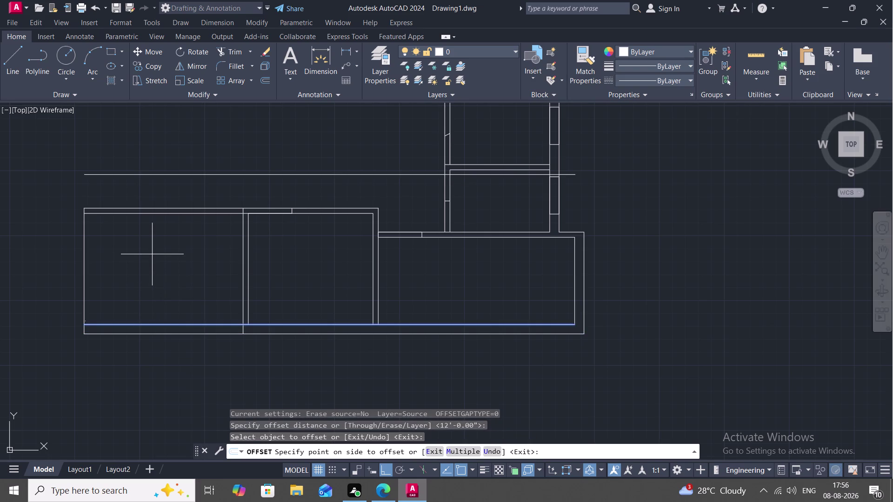
click(152, 254)
key(Escape)
key(space)
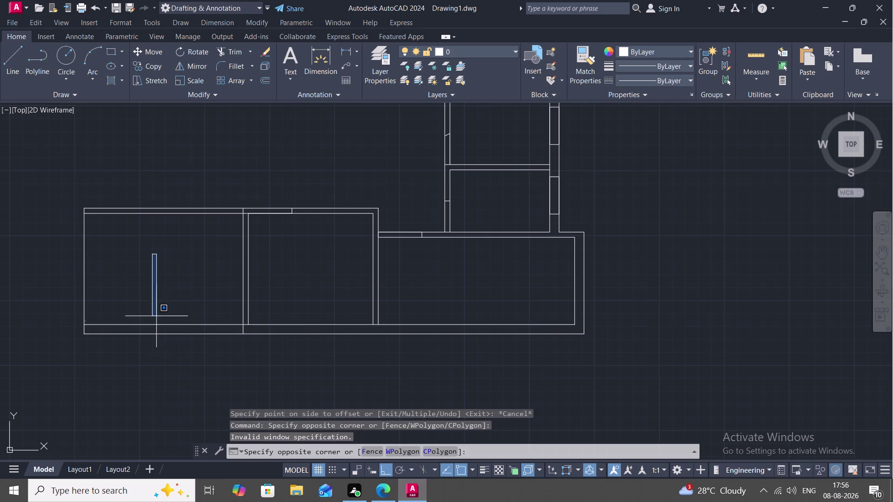
key(space)
key(Escape)
key(space)
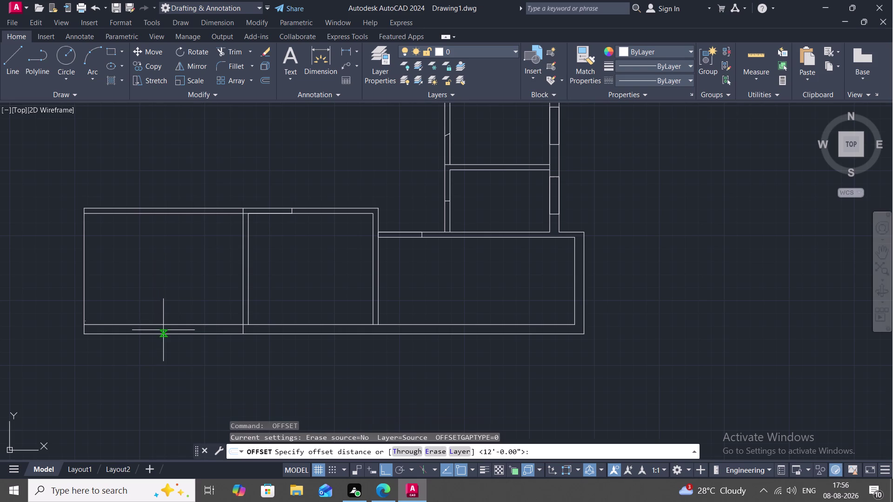
key(space)
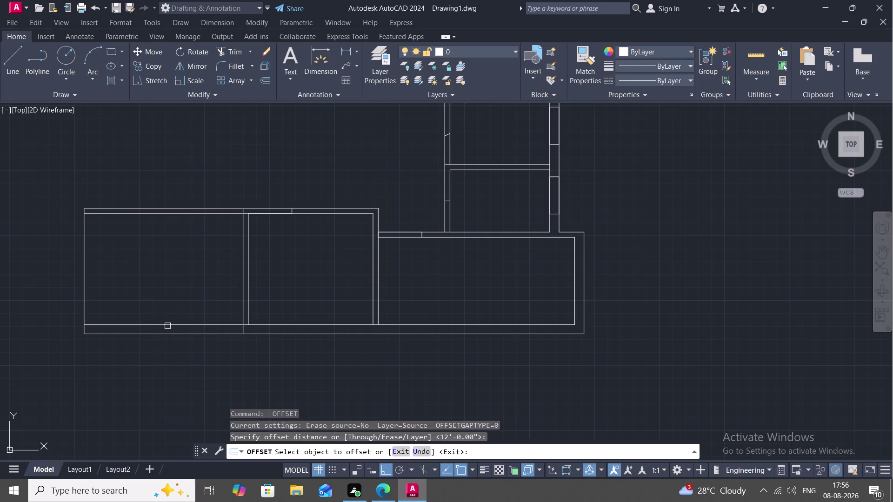
Offset the inner bottom wall line 12 feet upward.
click(167, 326)
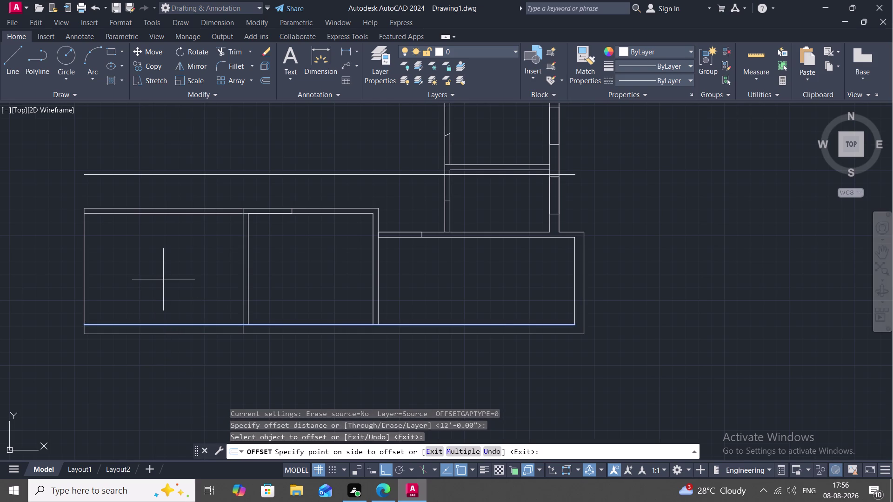
click(163, 278)
key(Escape)
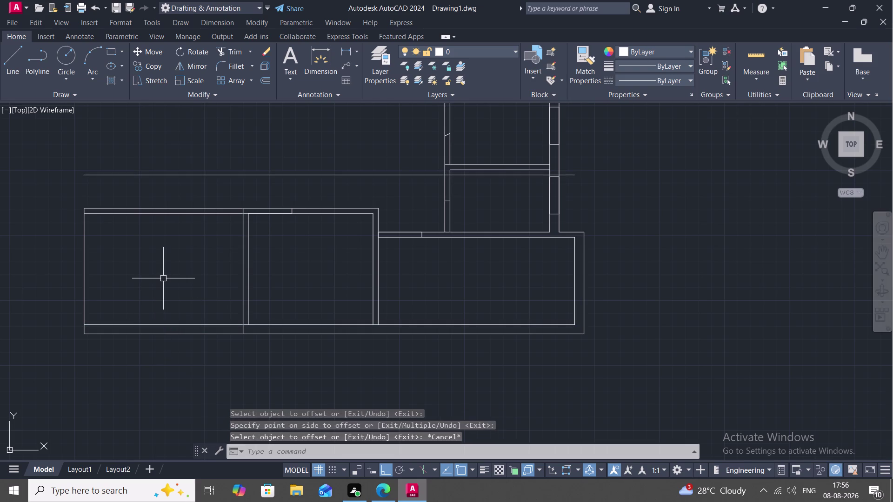
key(t)
text(R)
key(space)
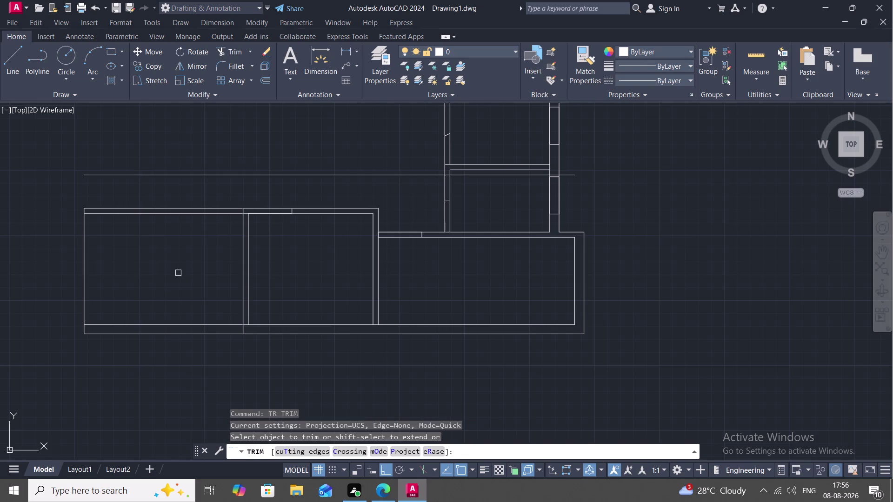
Extend the interior wall lines and the left outer wall up to the new horizontal line.
key(Escape)
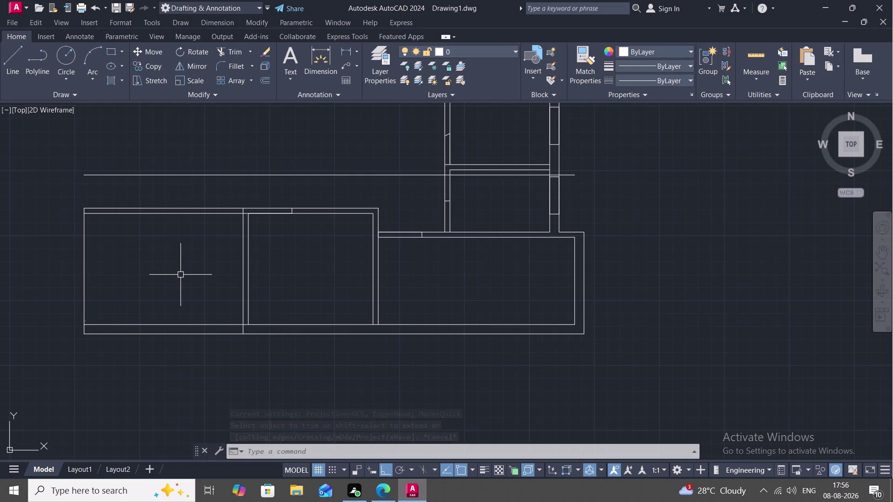
text(EX)
key(space)
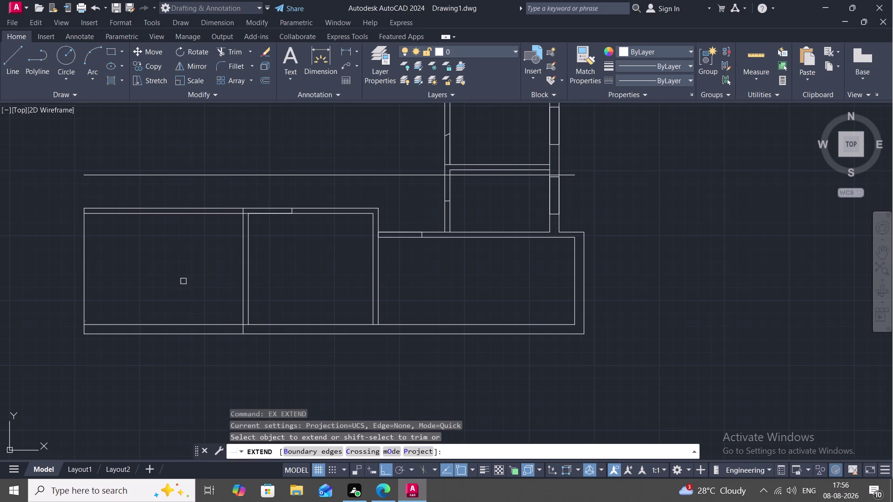
click(241, 244)
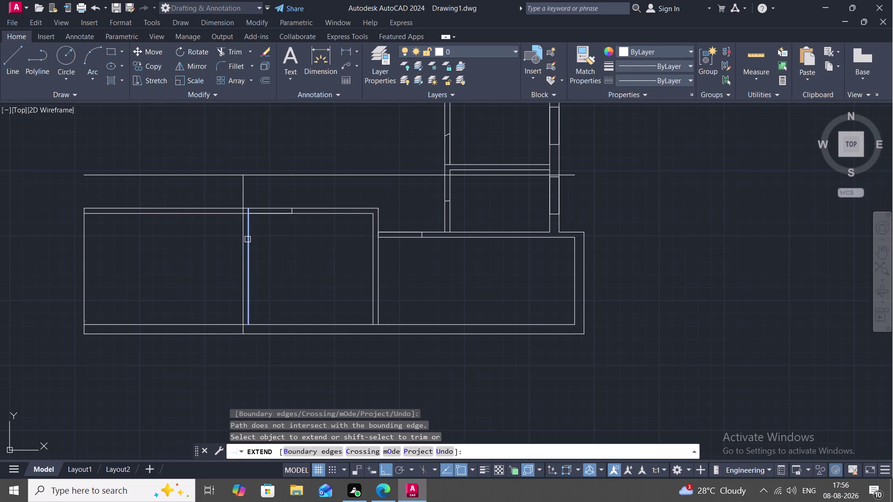
click(249, 220)
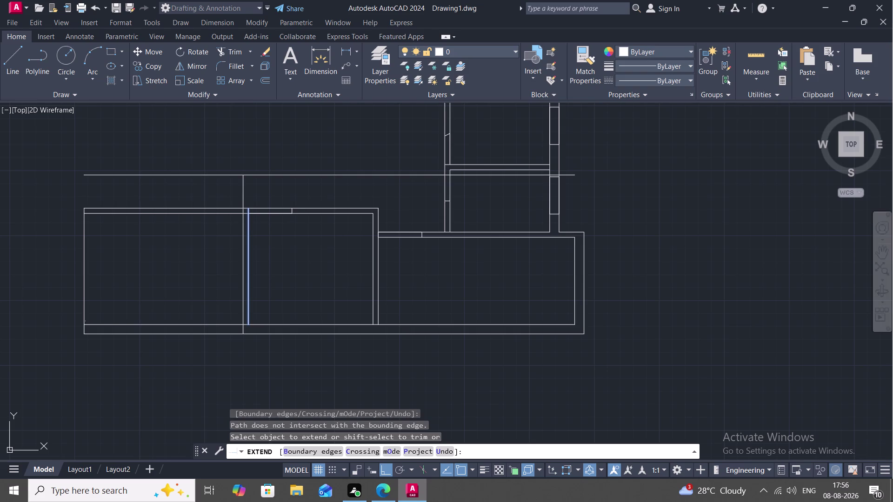
click(248, 220)
click(83, 234)
key(Escape)
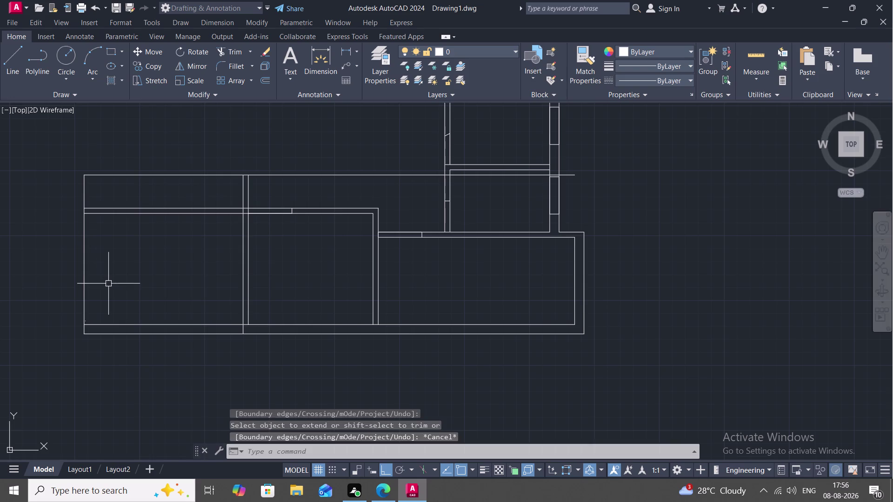
Offset the left outer wall line 9" outward.
text(O)
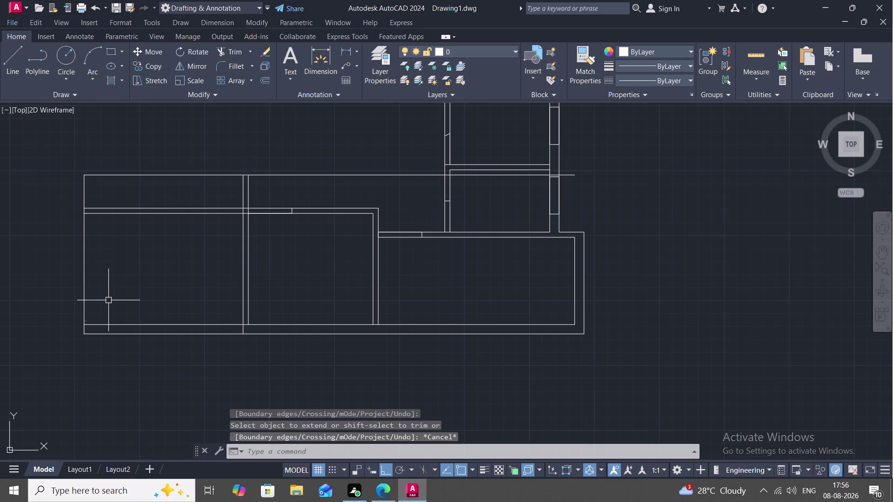
key(space)
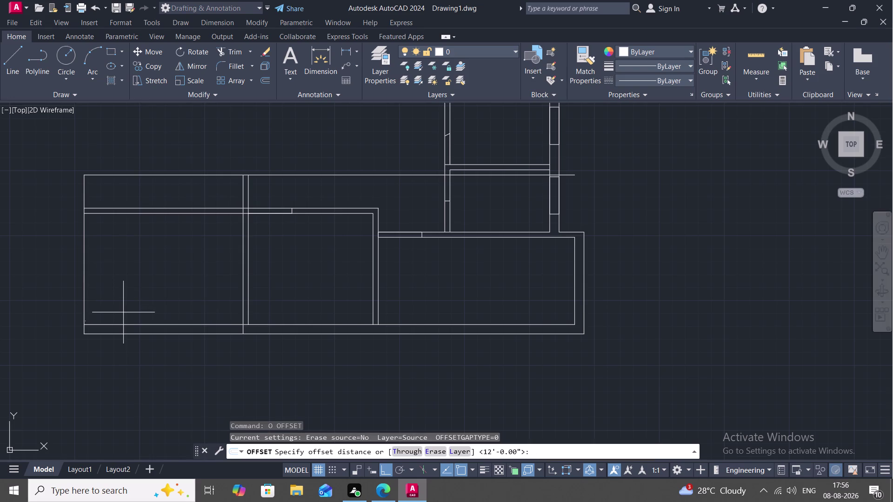
key(9)
text(")
key(space)
click(83, 294)
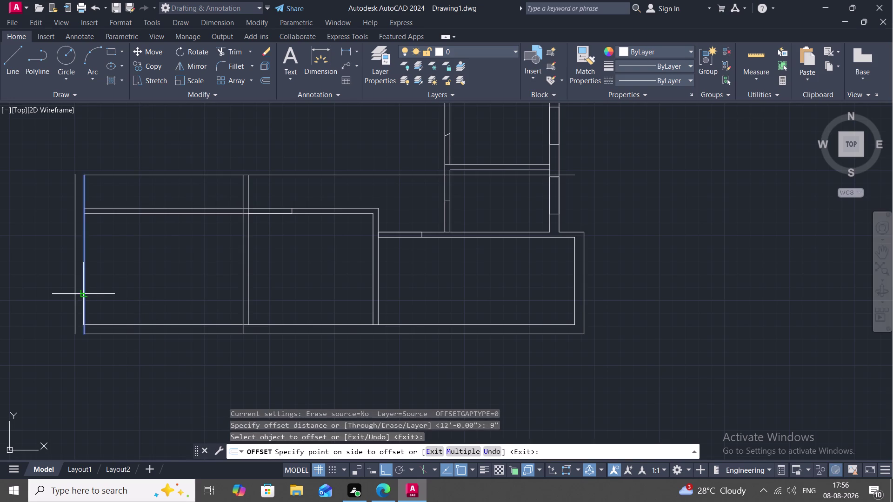
click(75, 294)
key(Escape)
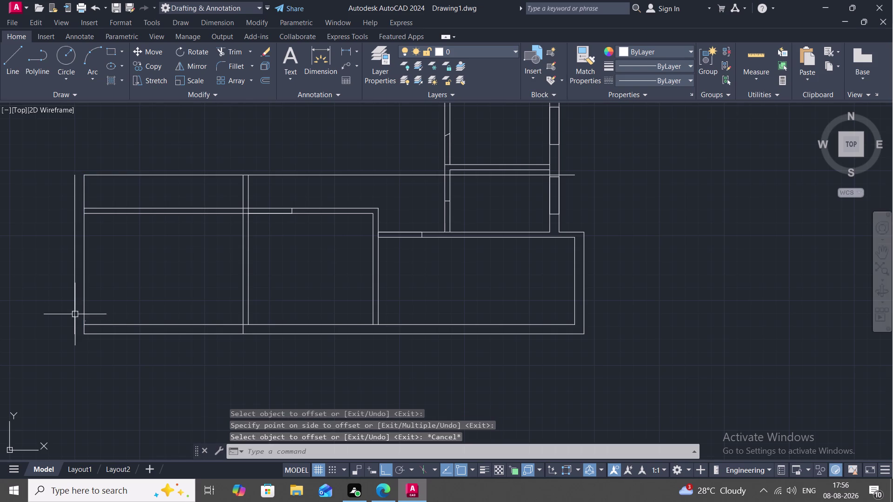
Extend the bottom and top wall lines to the new outer left line.
text(E)
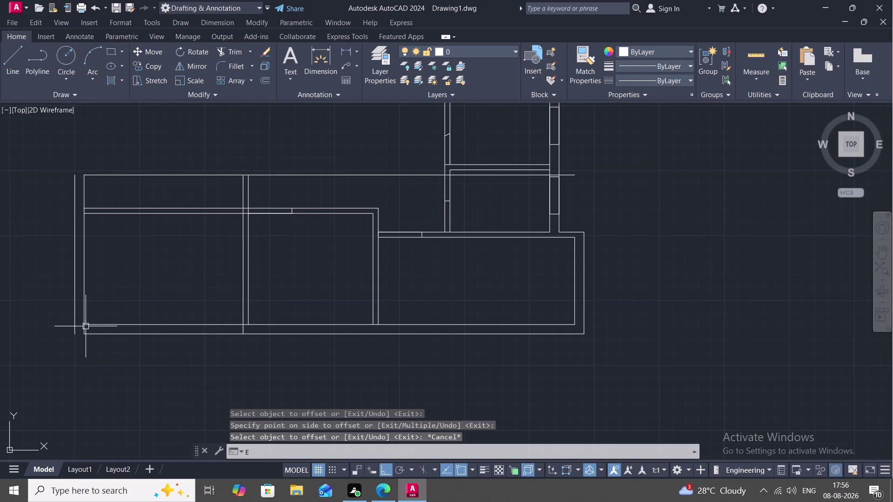
text(X)
key(space)
click(105, 325)
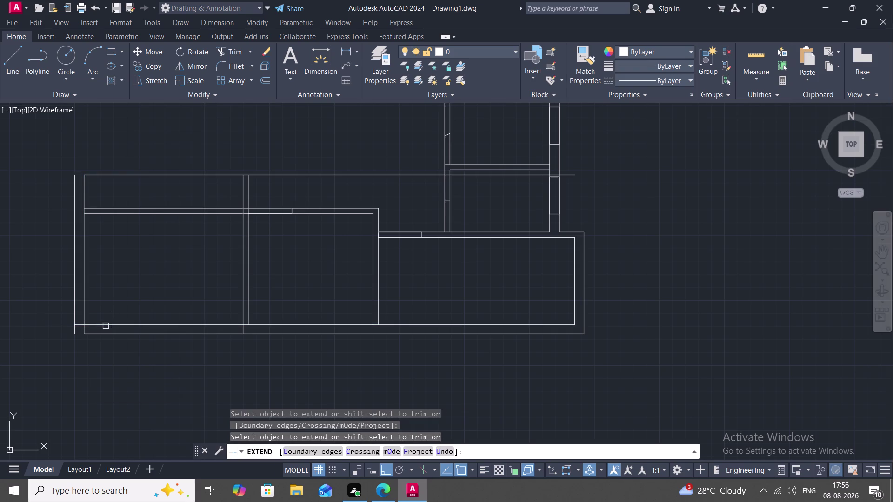
click(105, 335)
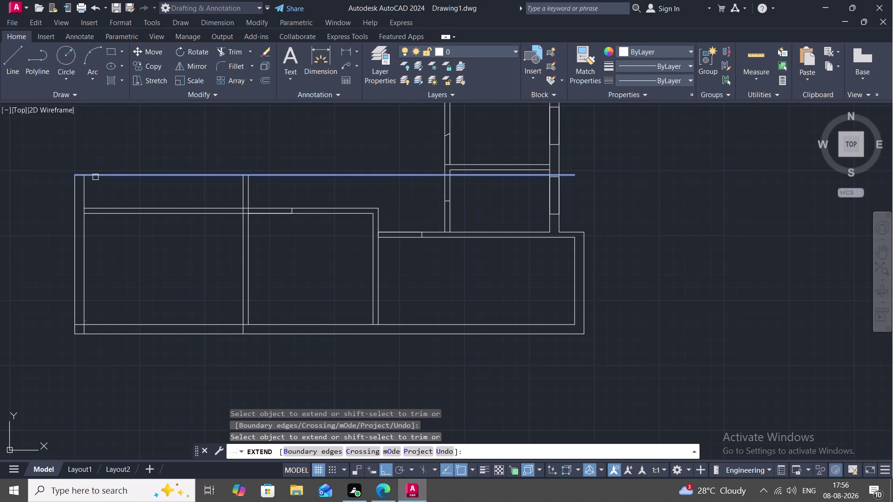
click(95, 178)
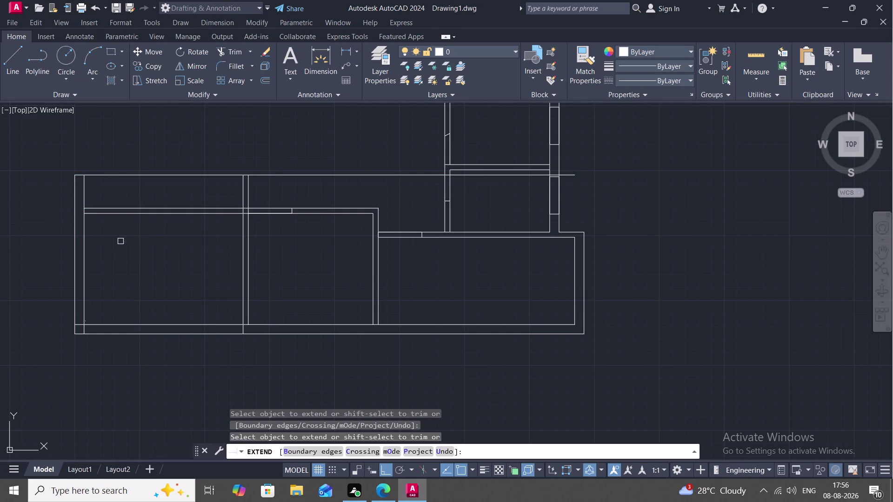
text(TR)
key(space)
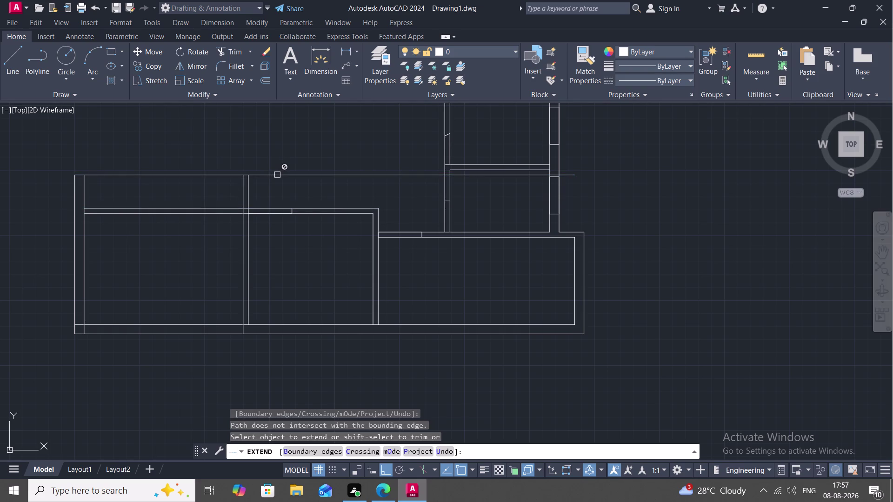
key(Escape)
Attempt a fence trim across the top wall junctions, then undo the point and cancel.
key(t)
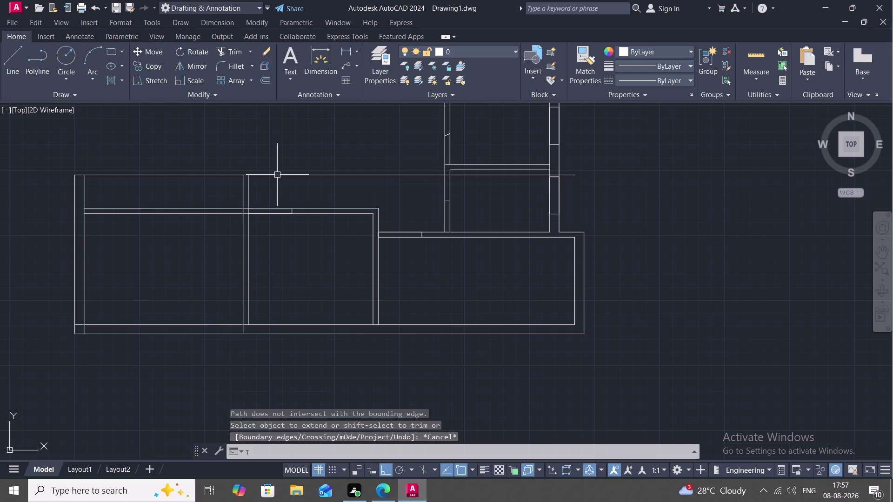
text(R)
key(space)
click(279, 178)
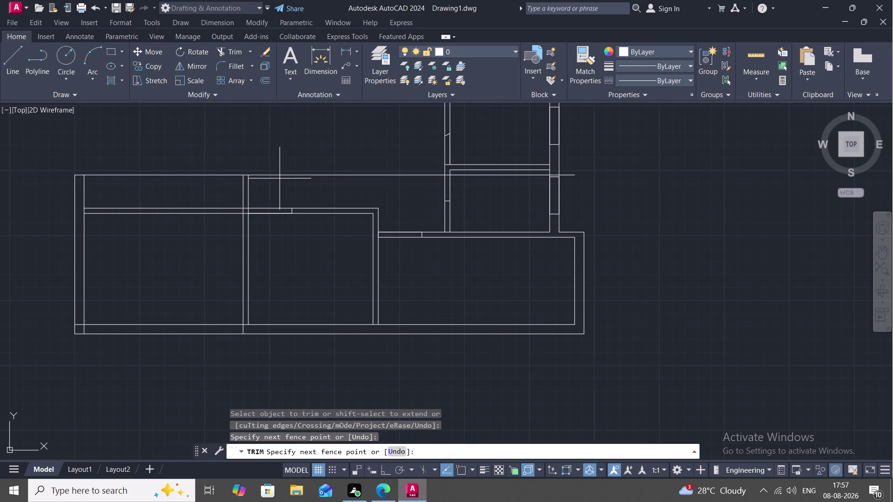
click(353, 176)
scroll(up, 3)
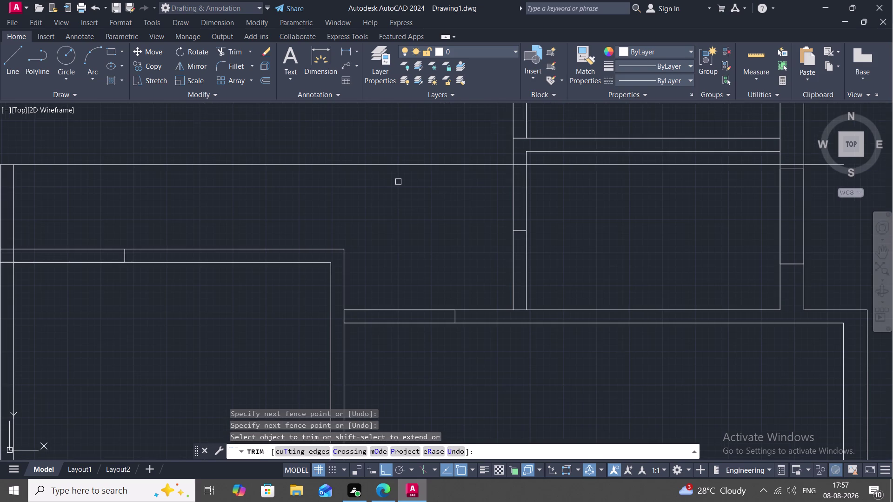
drag(417, 154, 443, 196)
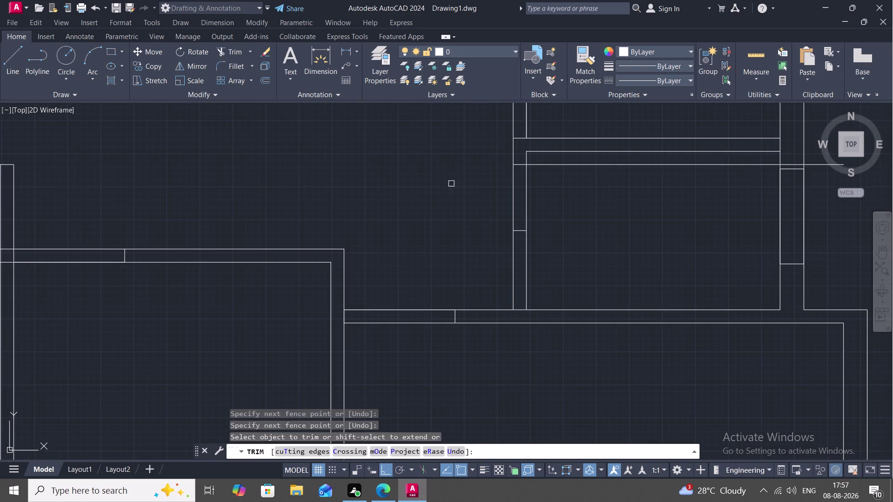
click(518, 168)
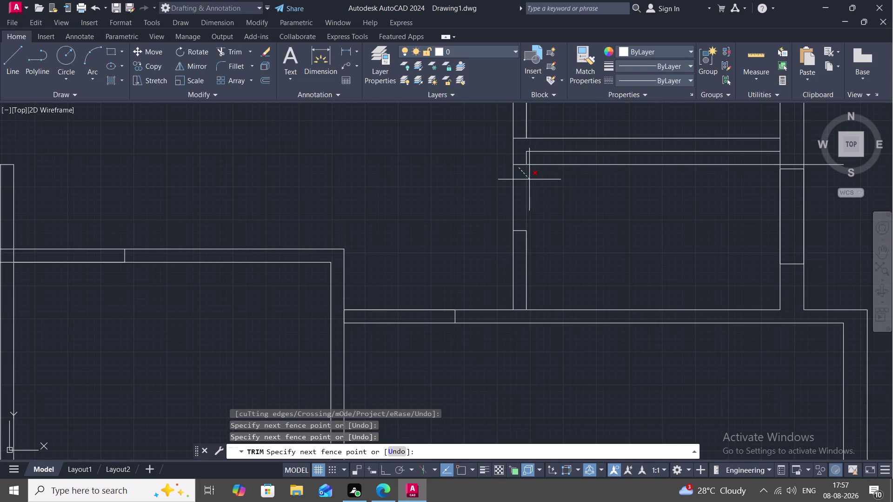
key(ctrl+z)
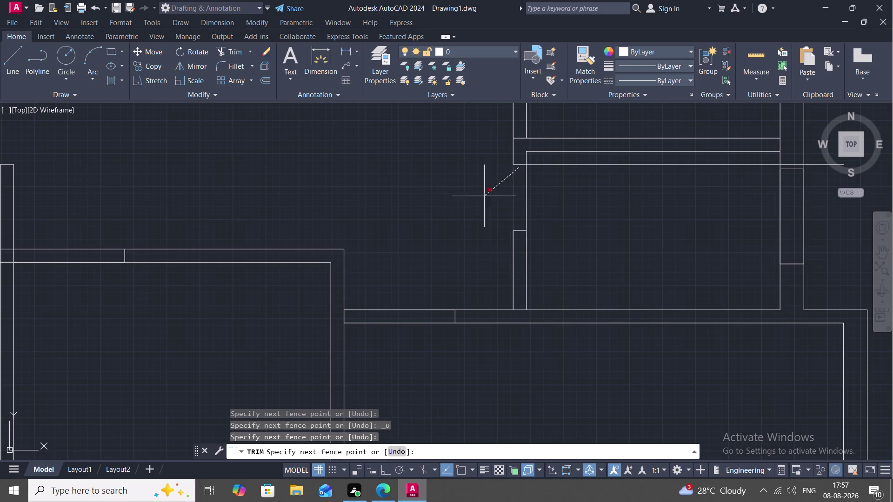
key(Escape)
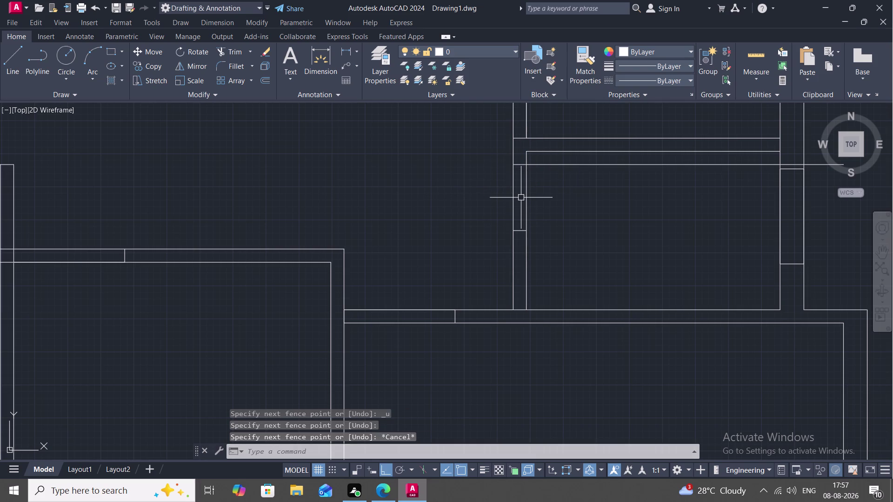
Trim the stray wall line stubs at the top wall junctions.
text(TR)
key(space)
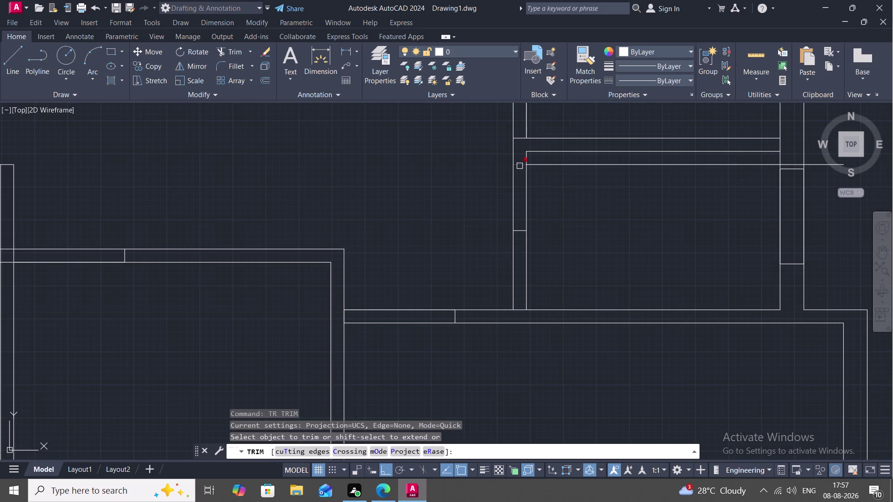
click(519, 166)
click(590, 165)
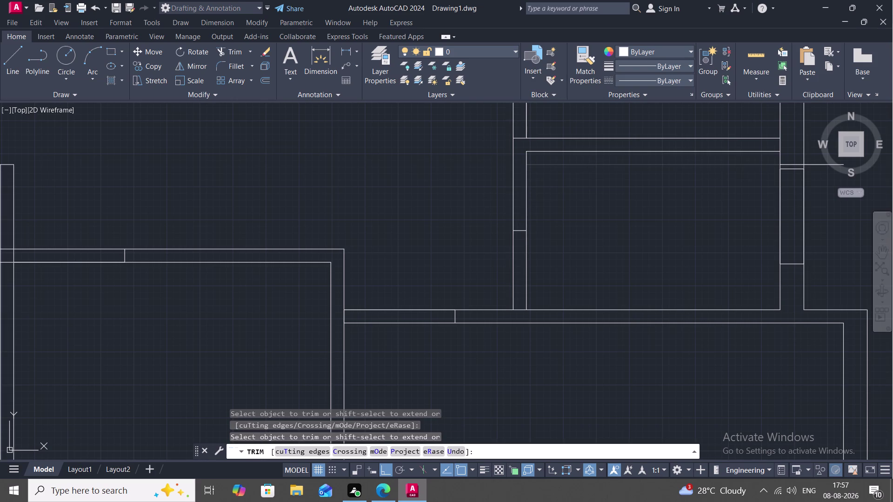
scroll(down, 3)
middle_drag(594, 168, 487, 234)
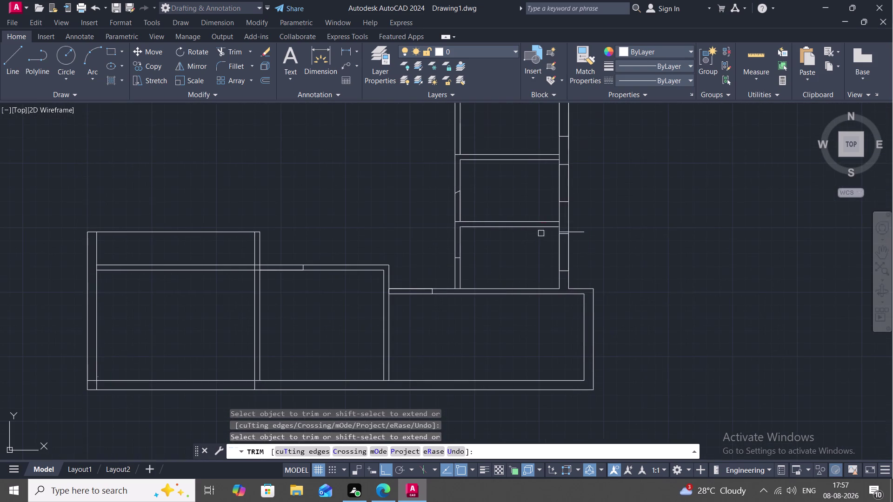
scroll(up, 3)
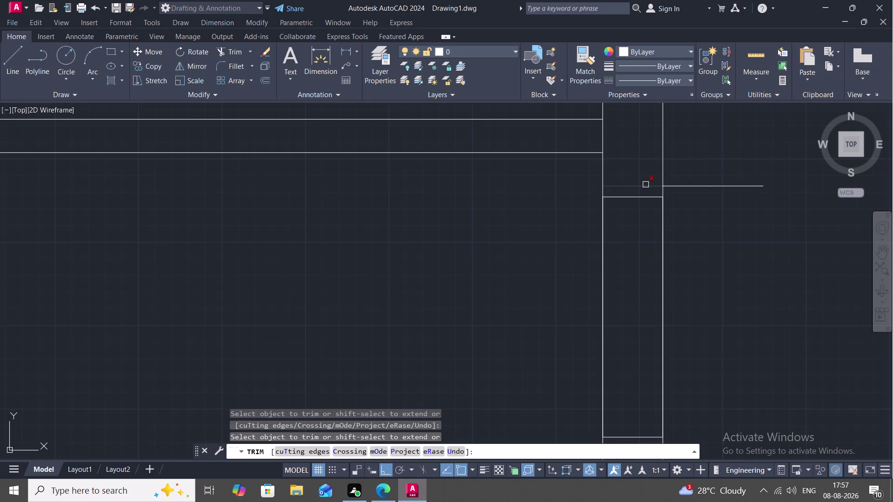
click(646, 185)
click(694, 188)
key(Escape)
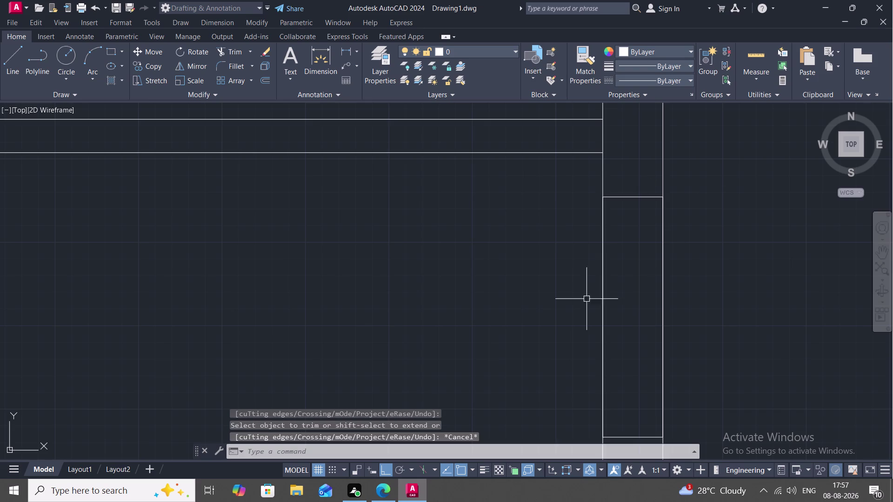
Trim the overlapping line at a room corner and the two line ends below the rooms.
scroll(down, 3)
scroll(down, 3)
scroll(down, 3)
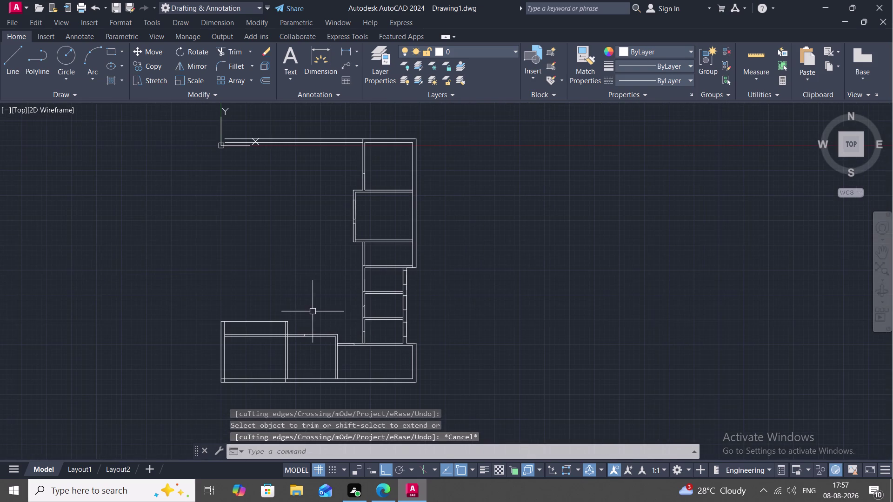
middle_drag(312, 312, 375, 310)
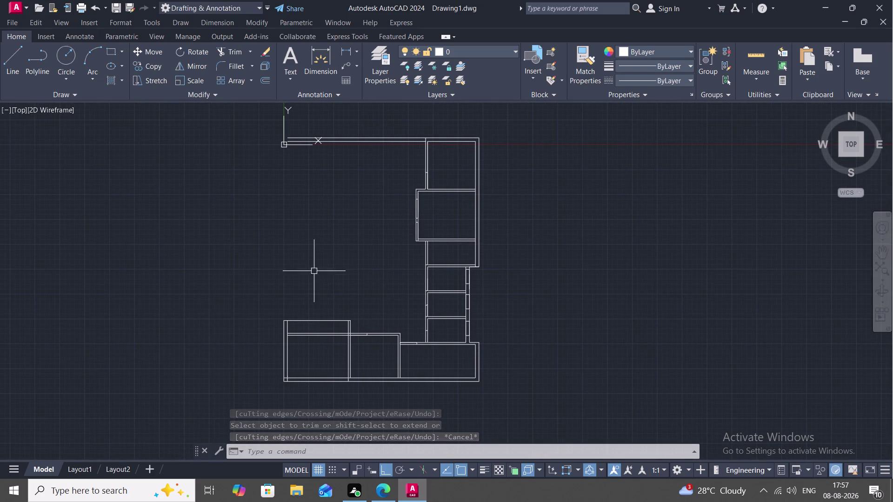
scroll(up, 3)
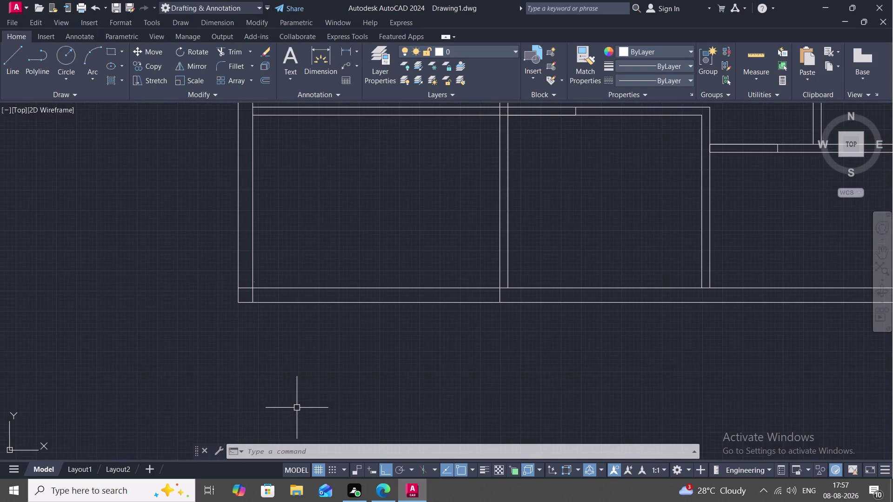
text(TR)
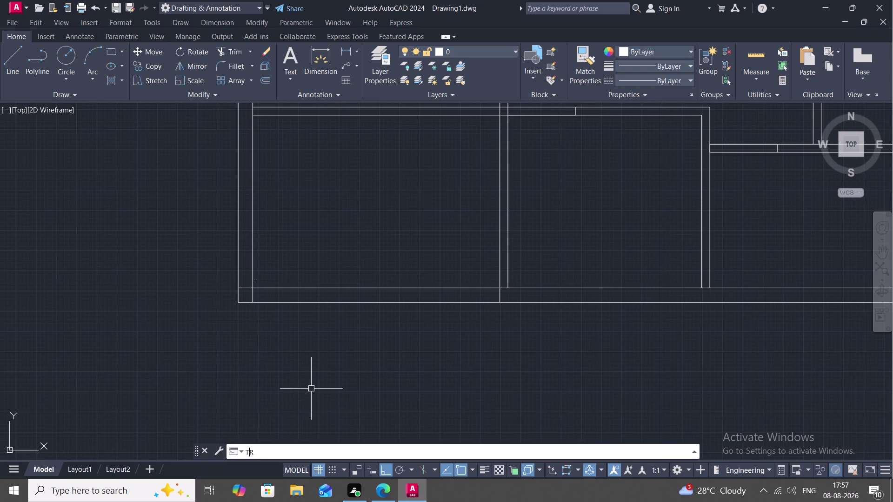
key(space)
click(499, 297)
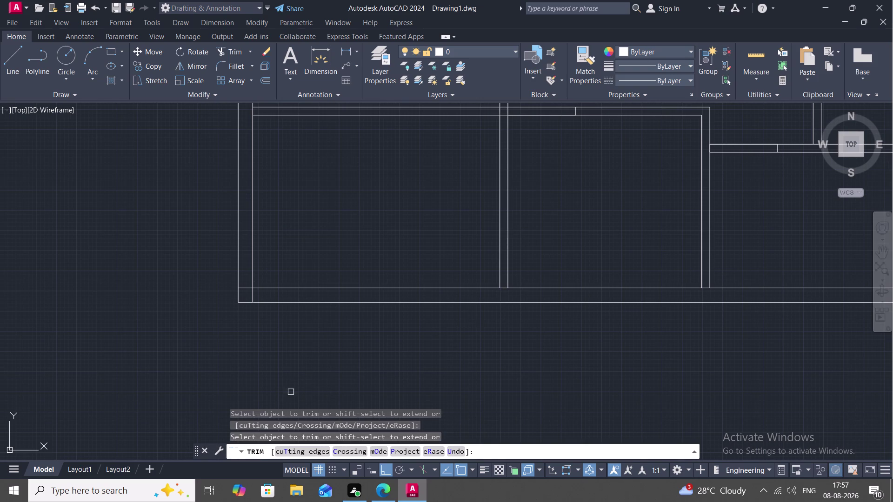
click(245, 289)
click(252, 296)
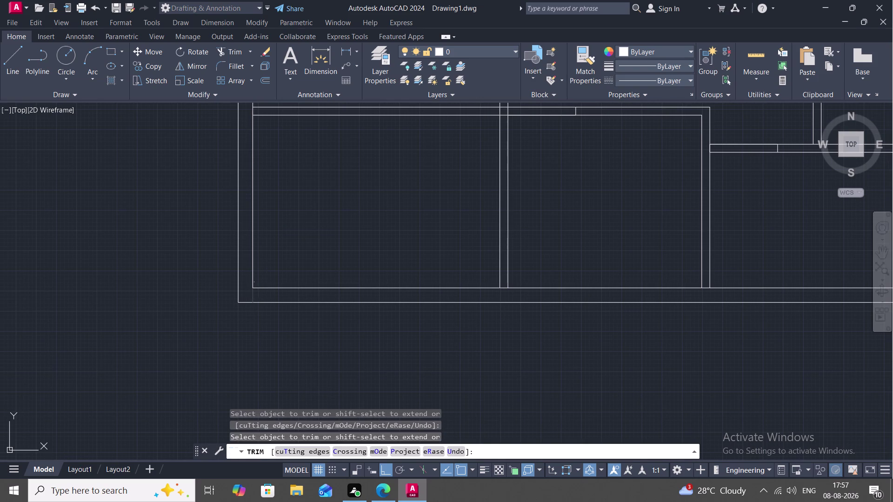
scroll(down, 3)
middle_drag(194, 311, 206, 377)
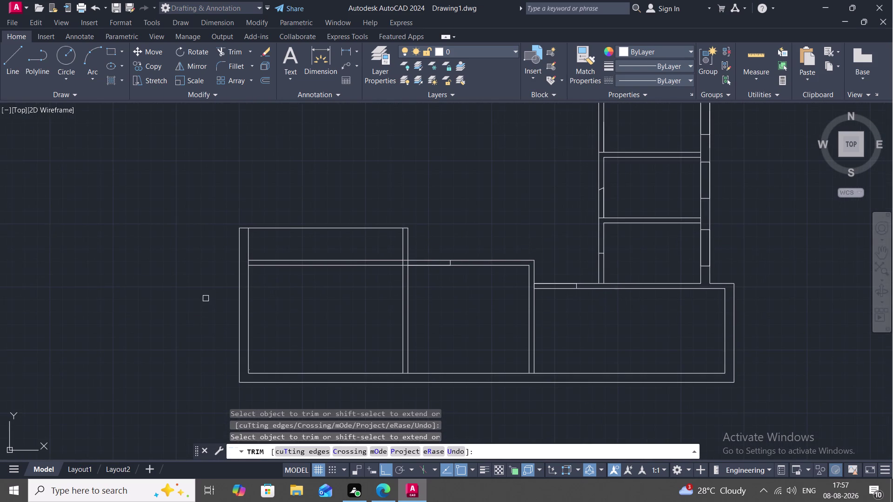
Trim two more leftover wall line ends at the next junction.
text(TR)
key(space)
click(275, 261)
click(305, 267)
scroll(up, 3)
middle_drag(334, 265, 309, 270)
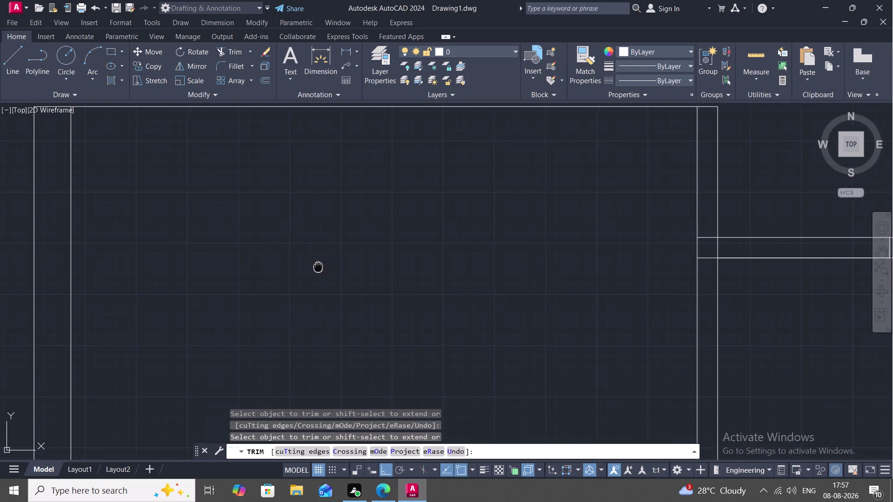
middle_drag(308, 270, 261, 281)
Trim both line ends at the last wall junction and recentre the full plan.
scroll(down, 3)
scroll(up, 3)
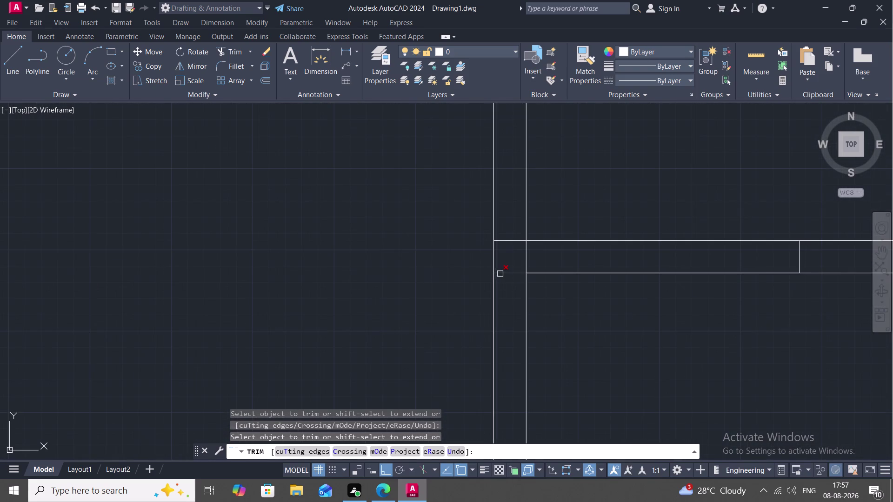
click(504, 274)
click(503, 241)
scroll(down, 3)
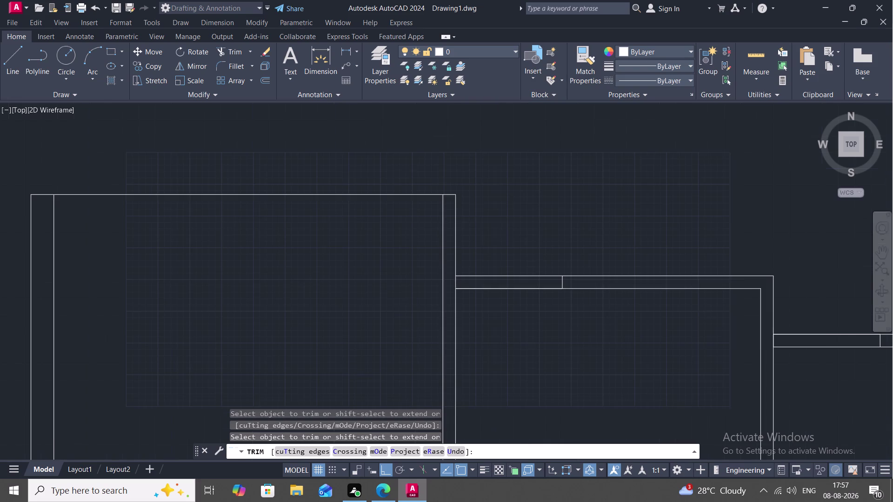
scroll(down, 3)
middle_drag(400, 298, 392, 245)
scroll(down, 3)
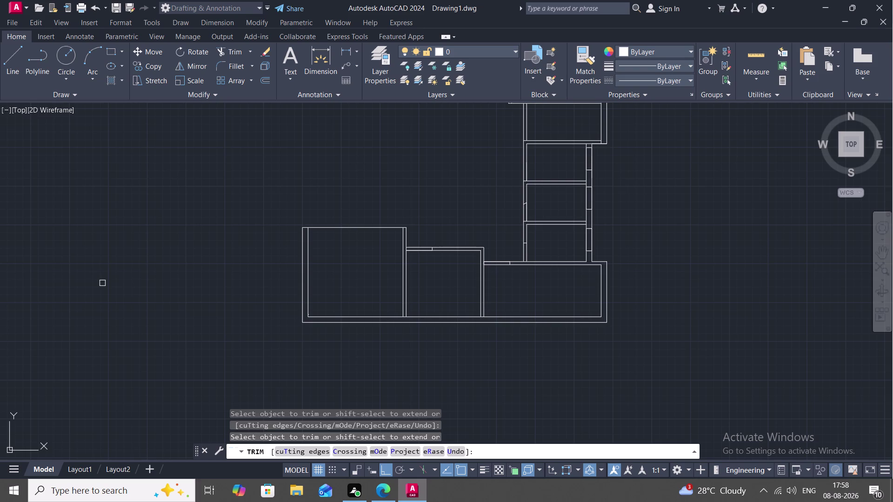
scroll(down, 3)
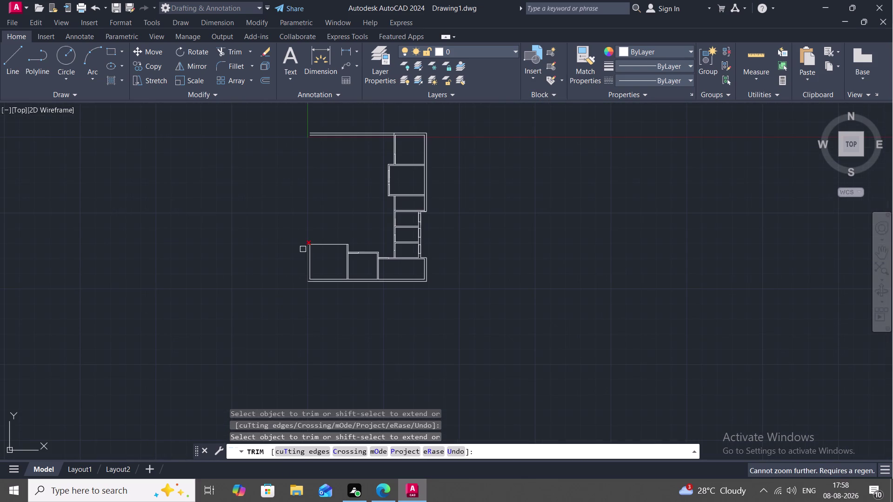
middle_drag(285, 209, 378, 380)
middle_drag(365, 309, 353, 264)
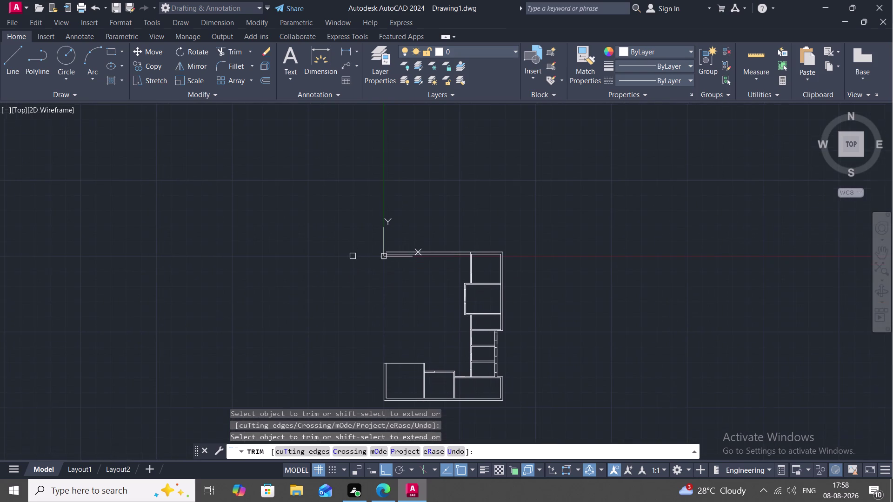
middle_drag(376, 305, 367, 287)
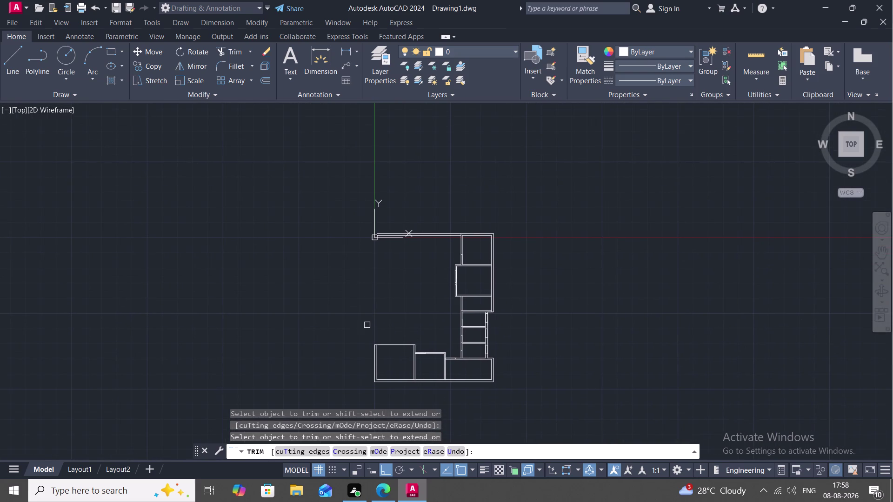
key(Escape)
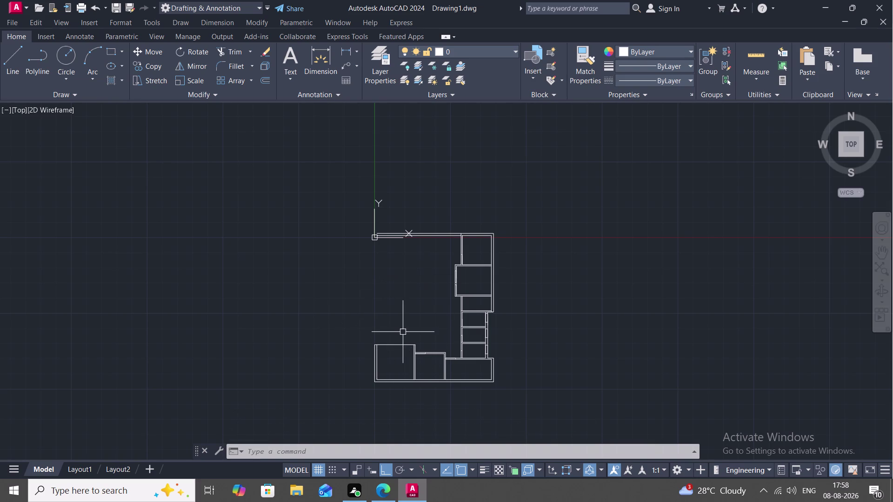
Try extending the bottom-left room's left wall line, then cancel the failed extension.
text(EX)
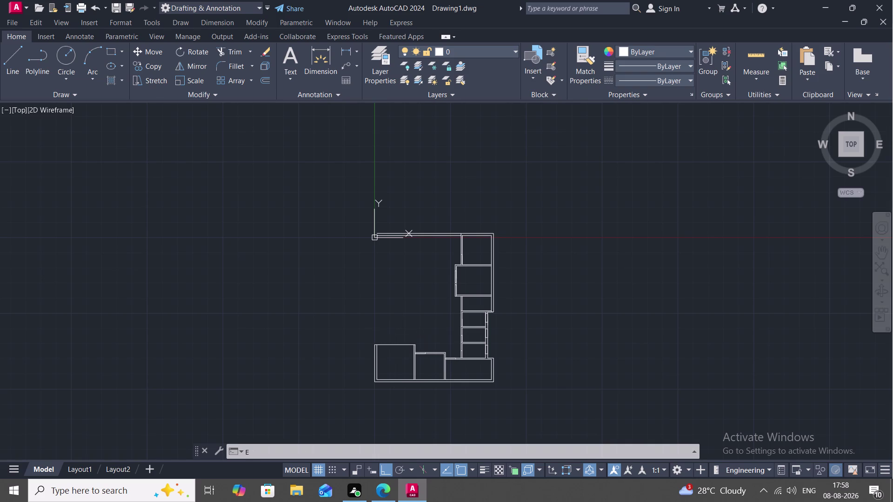
key(space)
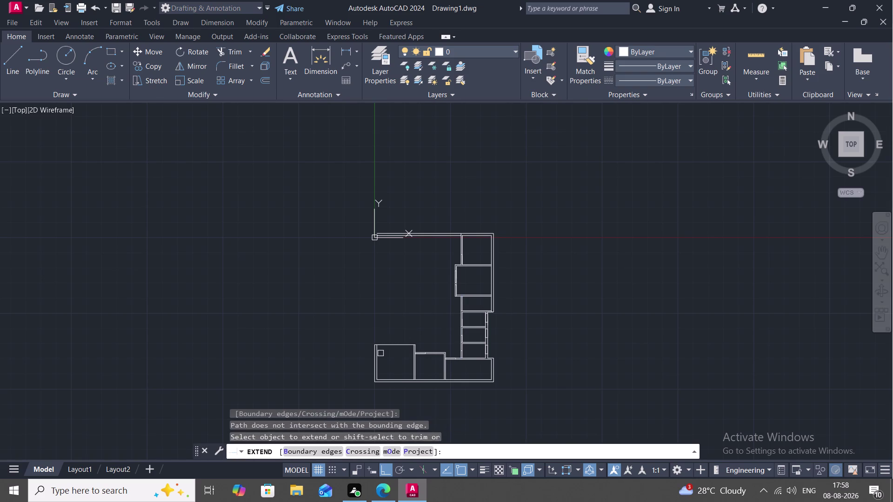
click(378, 355)
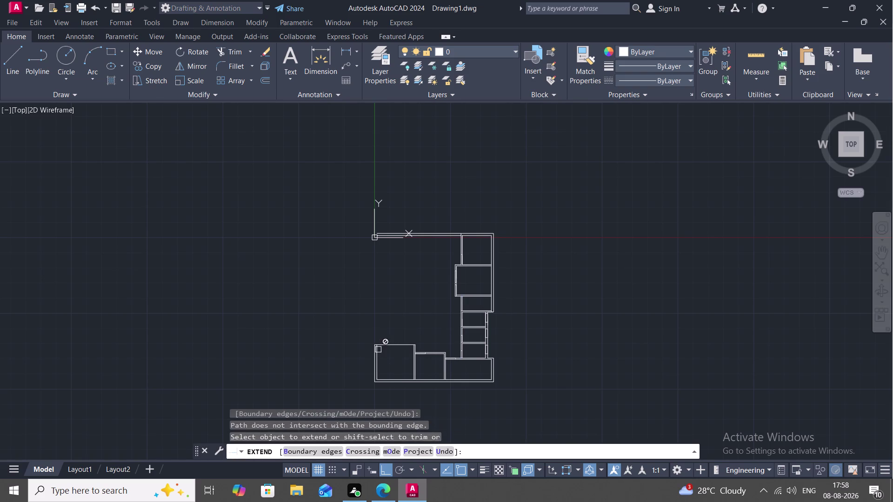
key(Escape)
scroll(up, 3)
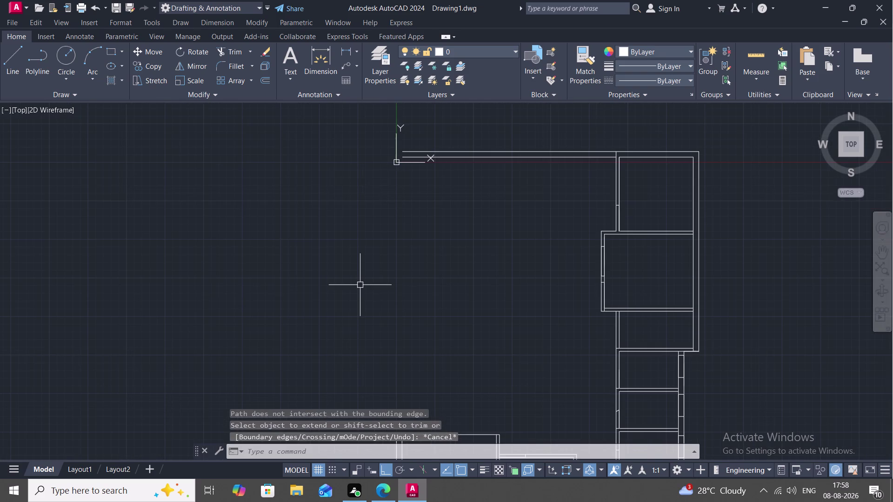
Draw a short line leftward from the plan's top-left corner.
text(L)
key(space)
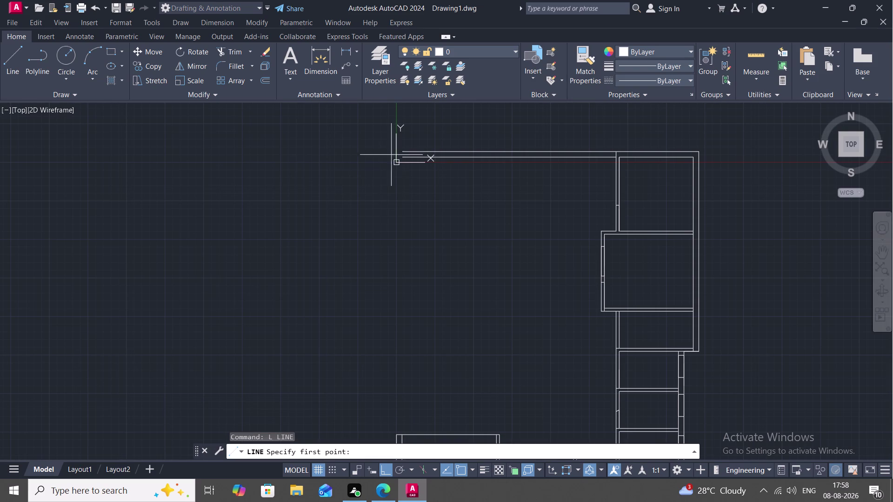
click(404, 159)
click(267, 162)
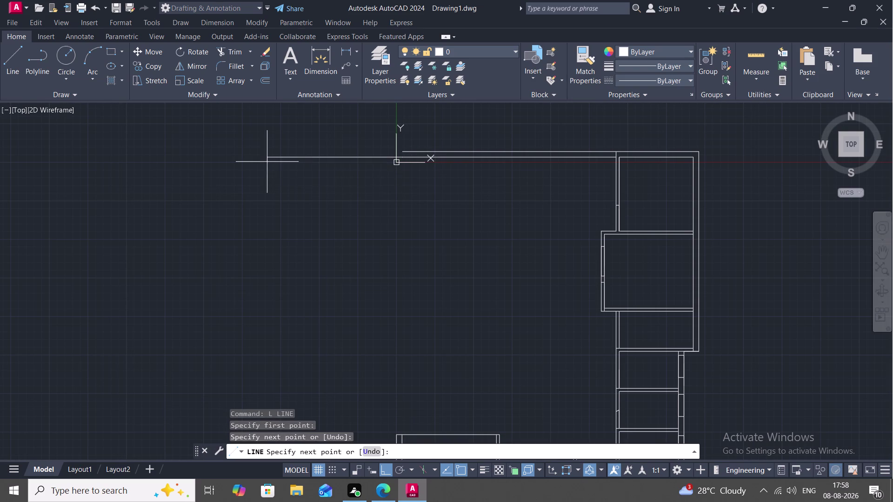
key(Escape)
scroll(down, 3)
middle_drag(373, 247, 365, 218)
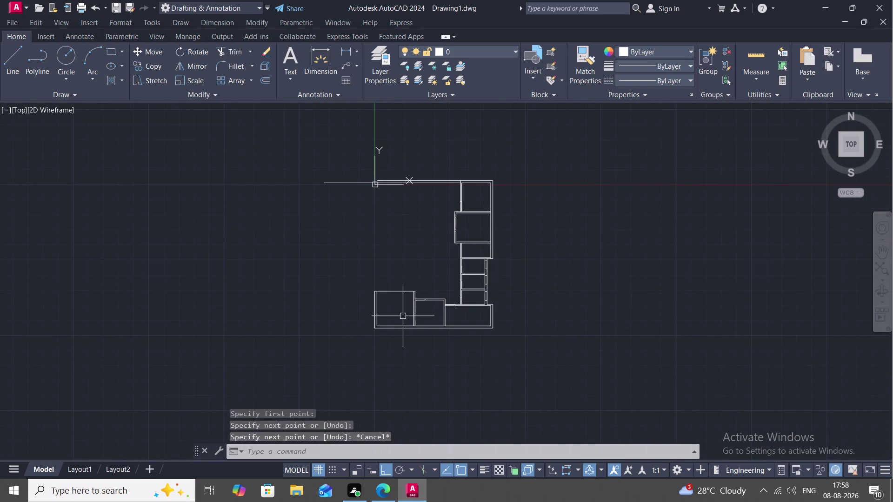
Extend both left outer wall lines up to the top wall.
text(EX)
key(space)
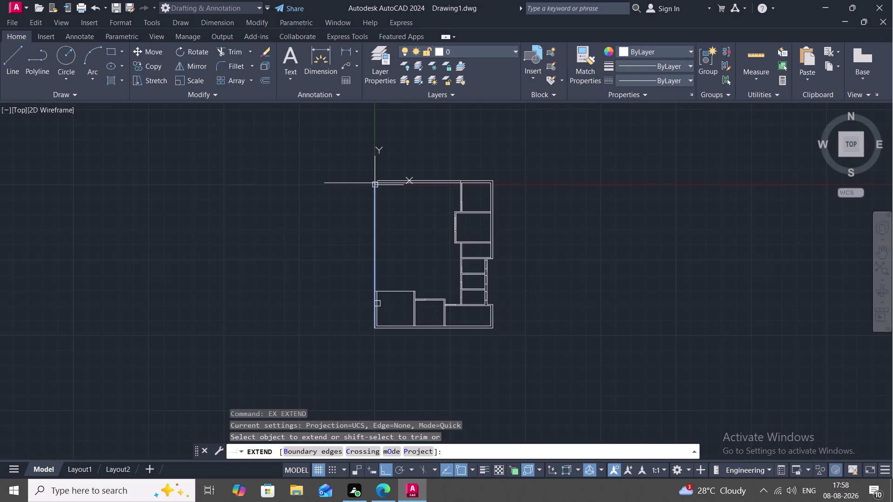
click(376, 304)
click(380, 306)
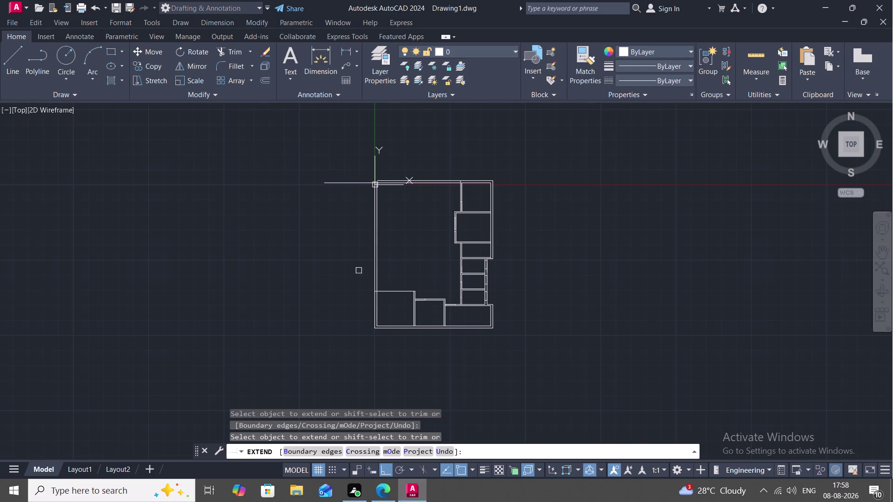
scroll(up, 3)
middle_drag(349, 232, 334, 270)
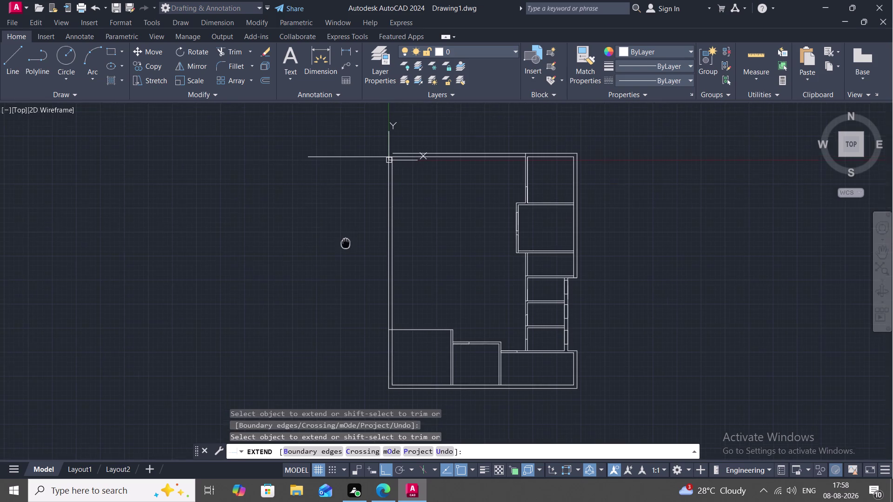
middle_drag(334, 271, 326, 285)
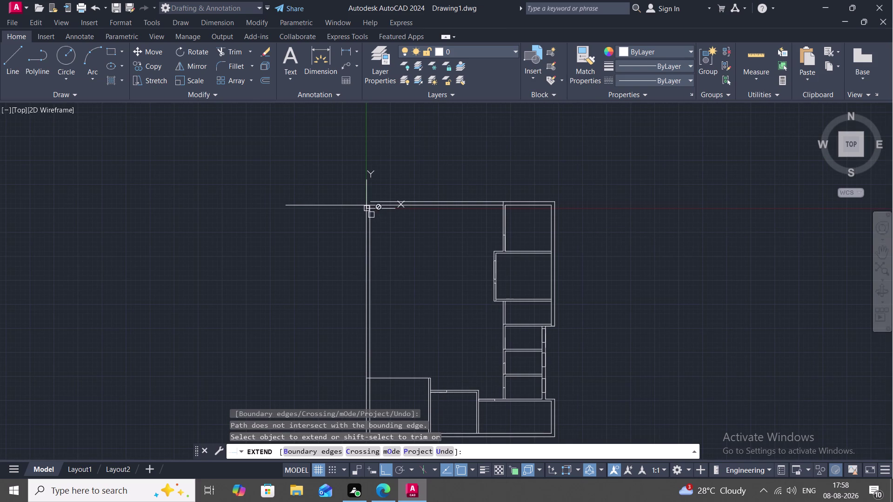
scroll(down, 3)
middle_drag(383, 262, 375, 271)
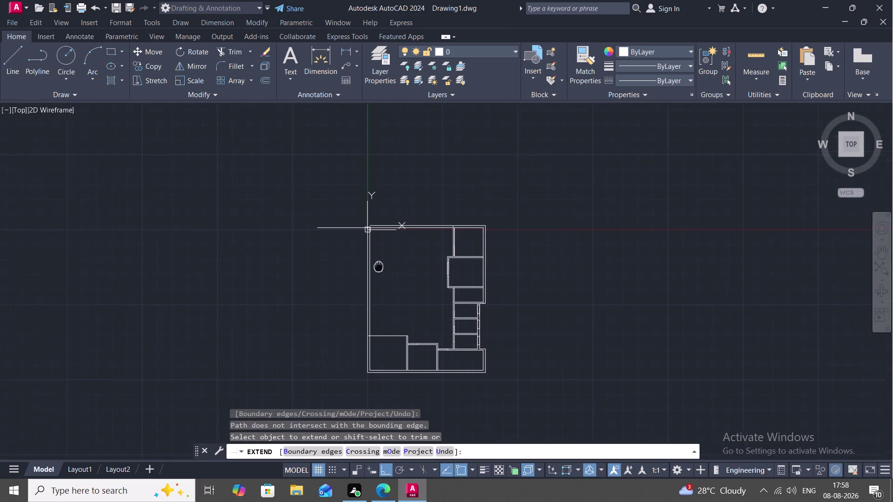
middle_drag(376, 272, 362, 317)
key(Escape)
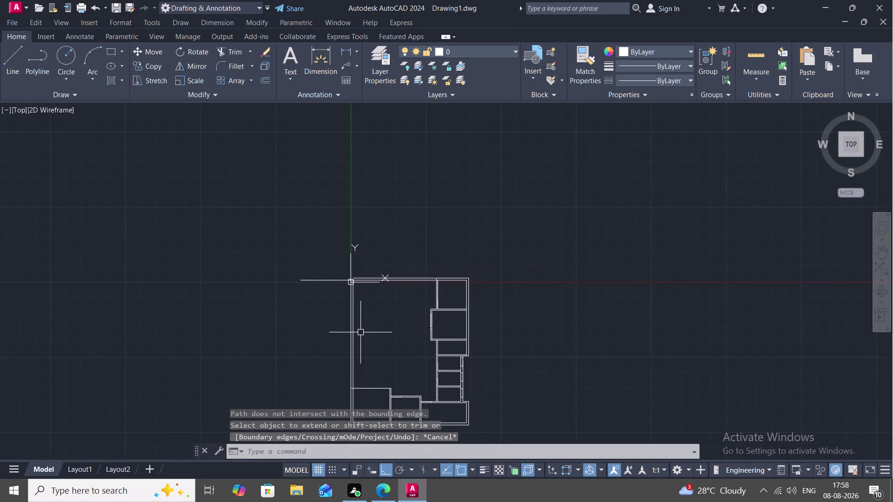
key(o)
key(space)
Offset the top wall line 5" to create the second line of the wall.
key(5)
text(")
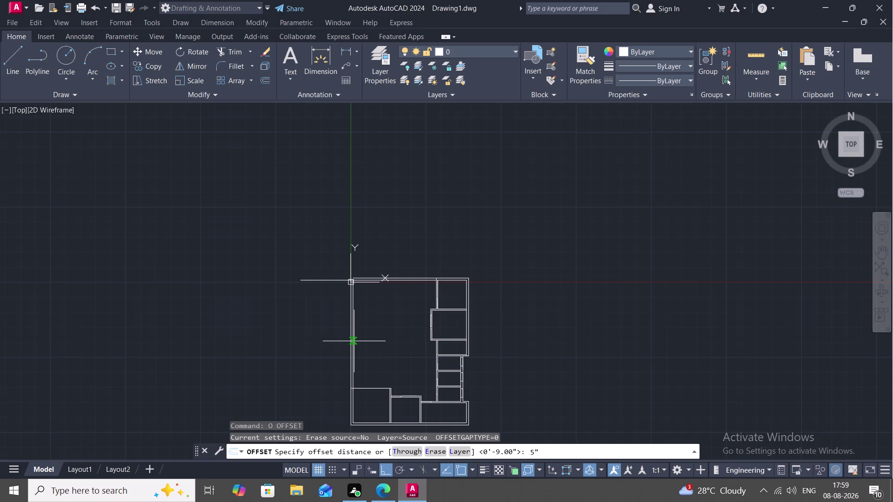
key(space)
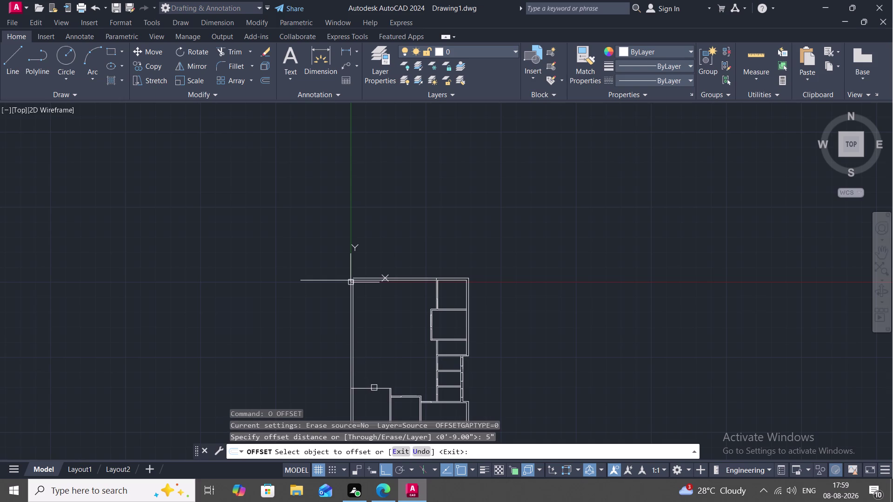
click(374, 388)
click(371, 372)
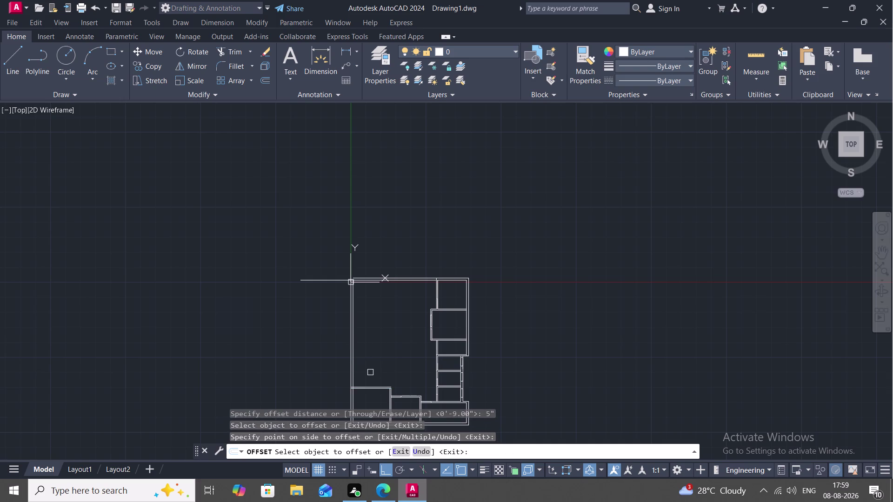
scroll(up, 3)
middle_drag(373, 374, 416, 206)
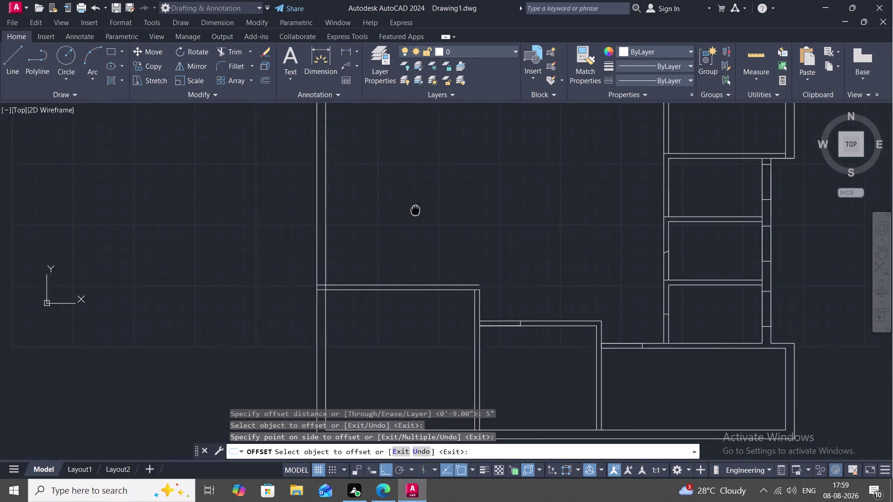
scroll(up, 3)
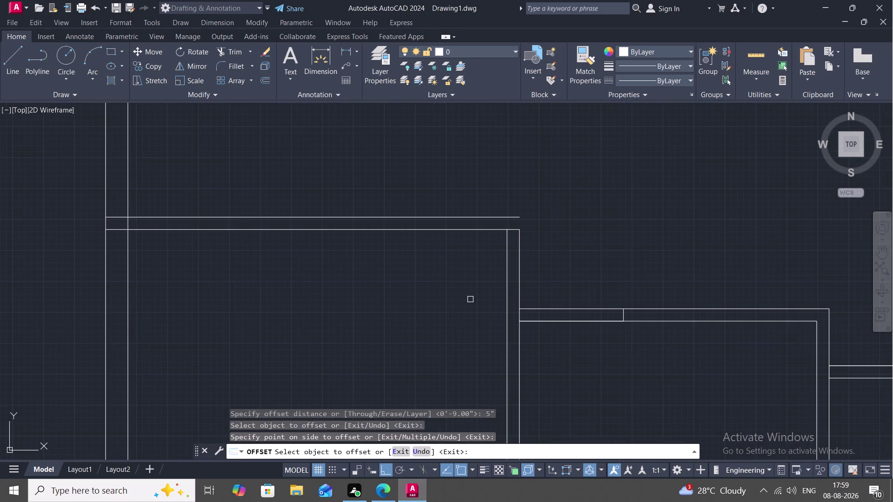
key(Escape)
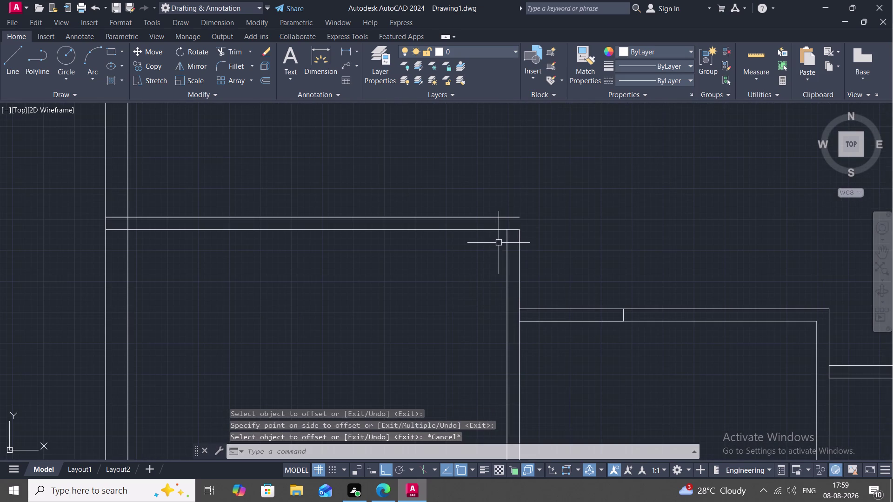
Fillet the outer top and vertical wall lines with zero radius into a sharp corner.
text(F)
key(space)
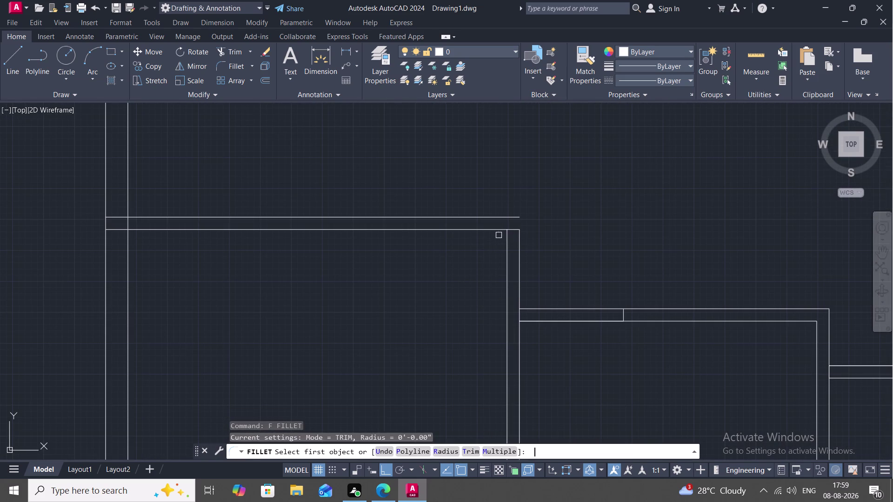
click(435, 451)
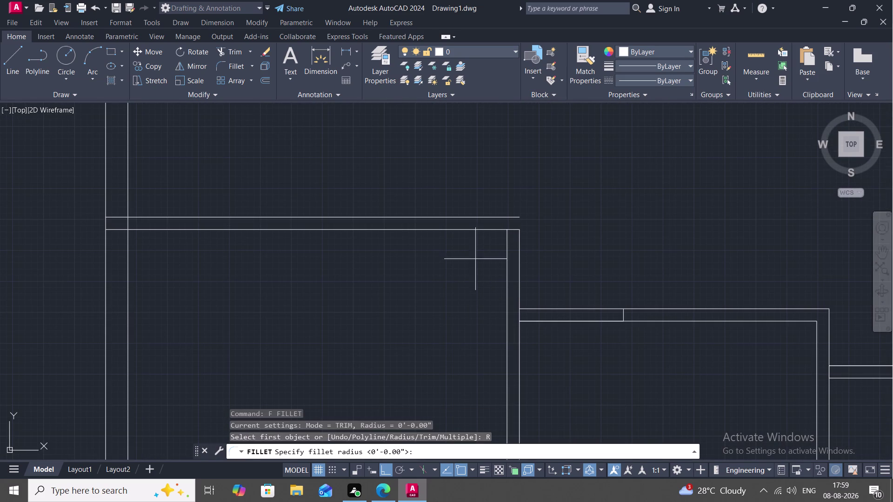
key(space)
click(491, 217)
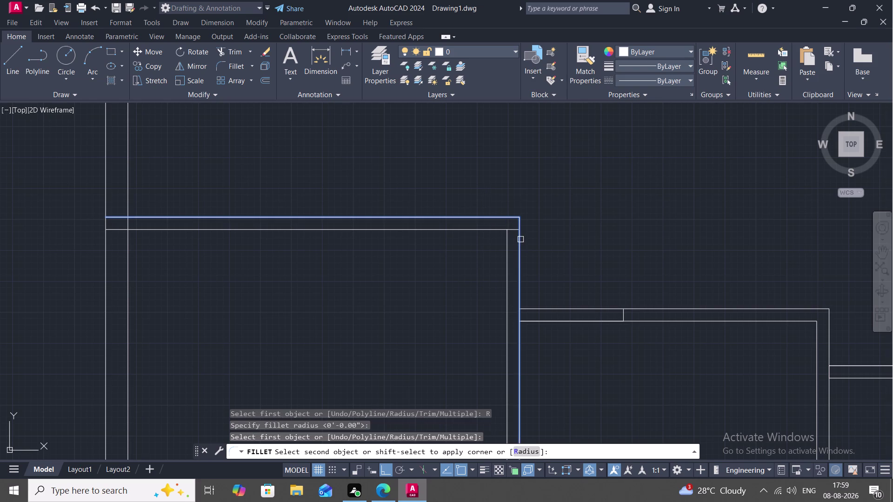
click(521, 240)
key(Escape)
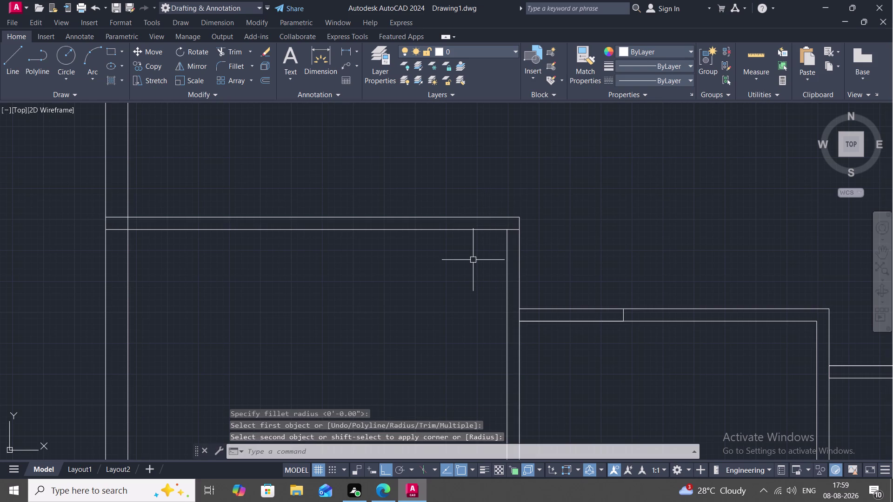
Trim the inner line's overhang past the corner and leftover overlapping wall segments.
text(TR)
key(space)
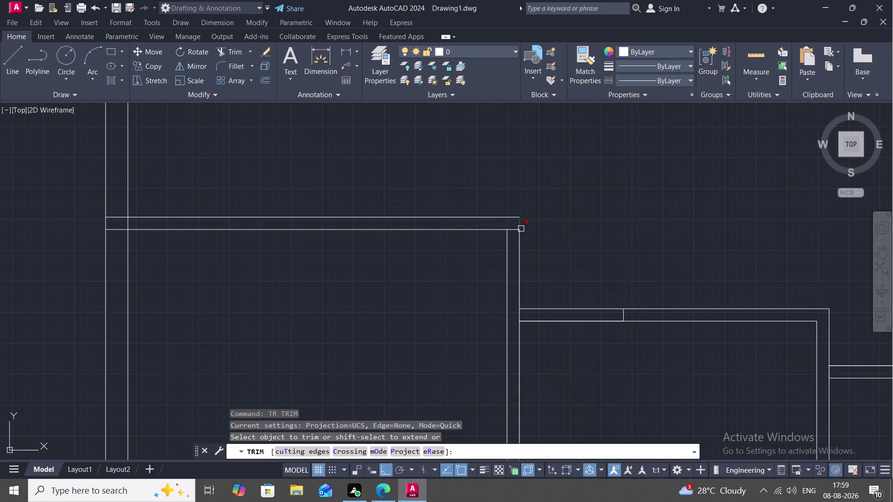
click(514, 233)
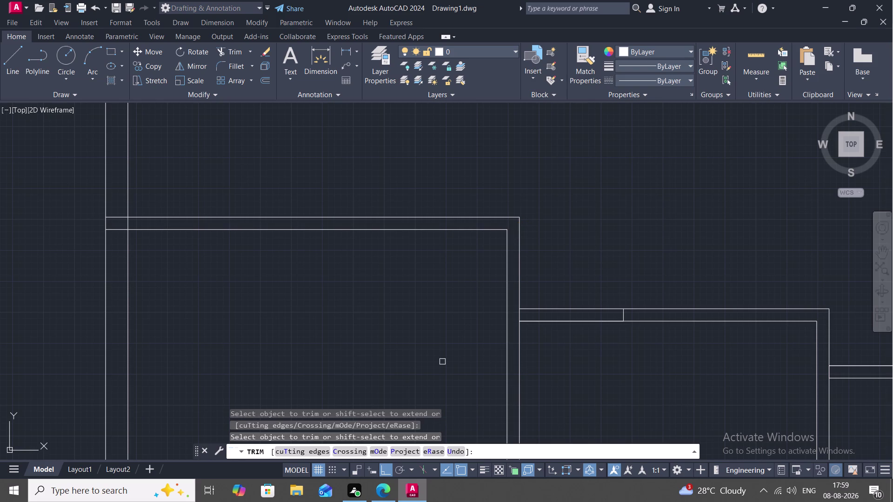
scroll(down, 3)
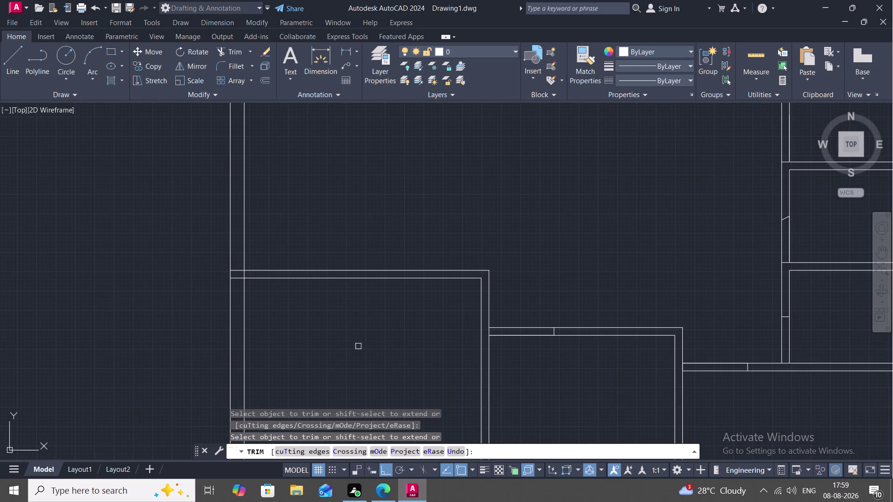
click(237, 279)
click(237, 271)
scroll(down, 3)
middle_drag(298, 351, 311, 245)
middle_drag(394, 376, 379, 336)
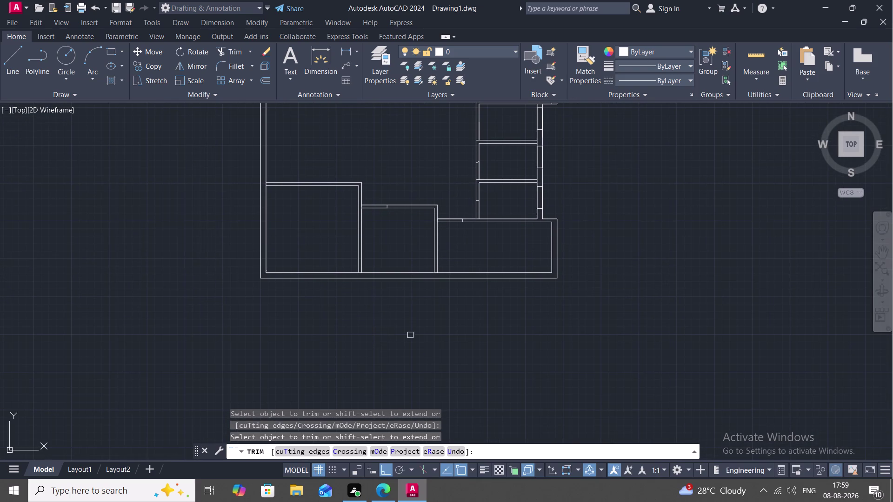
key(Escape)
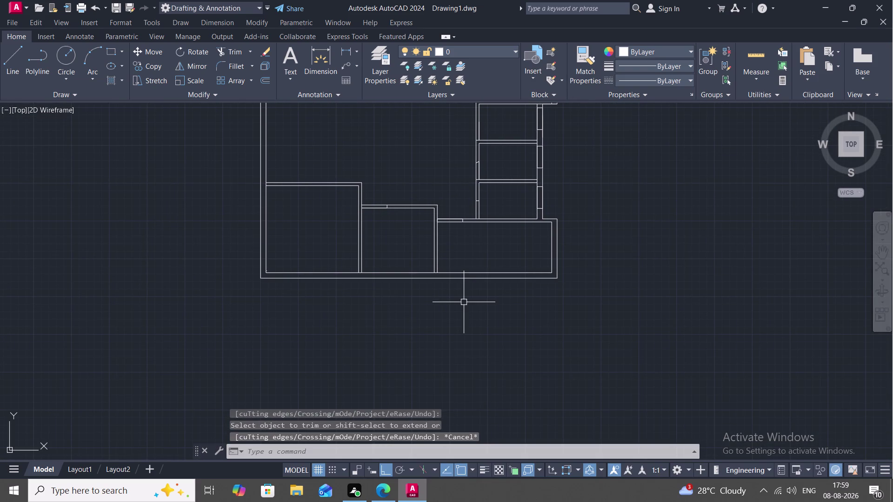
Mark a 4' opening in the bottom wall with edge lines across its thickness.
text(L)
key(space)
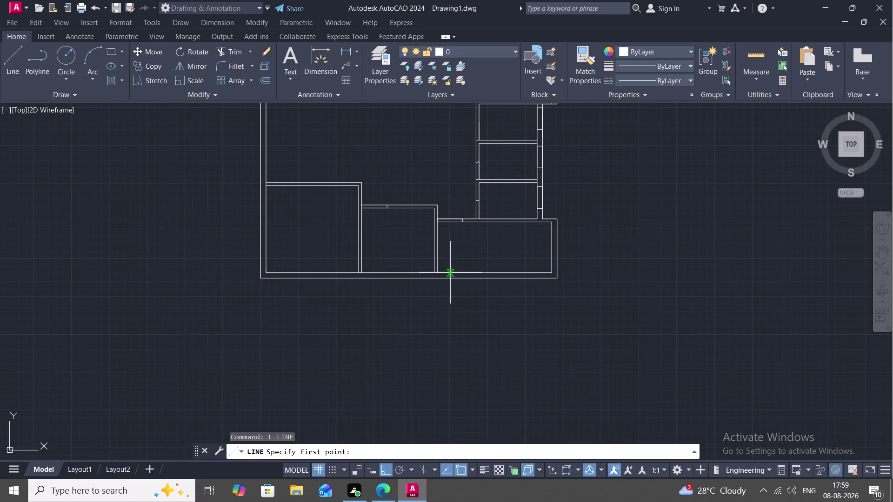
click(449, 273)
click(452, 281)
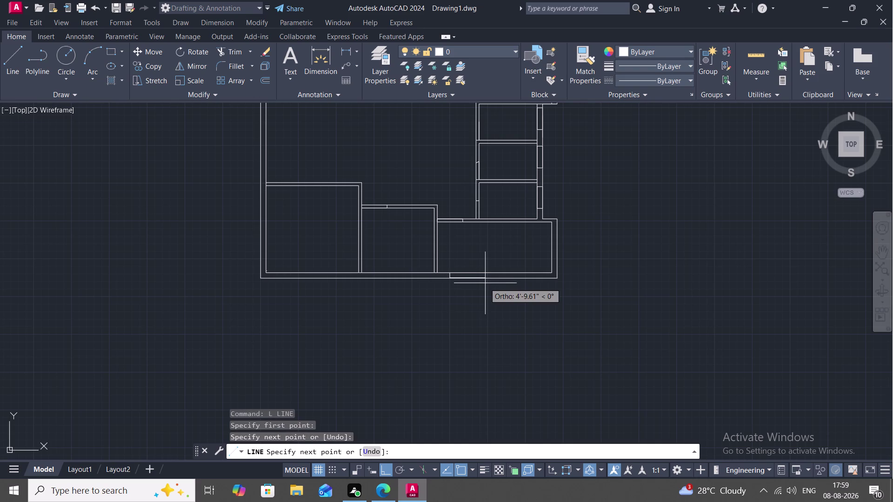
text(4)
text(')
key(space)
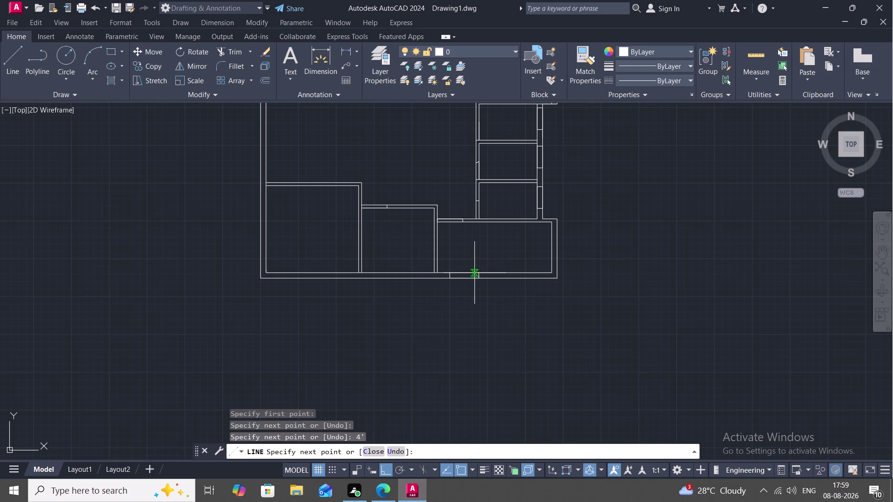
scroll(up, 3)
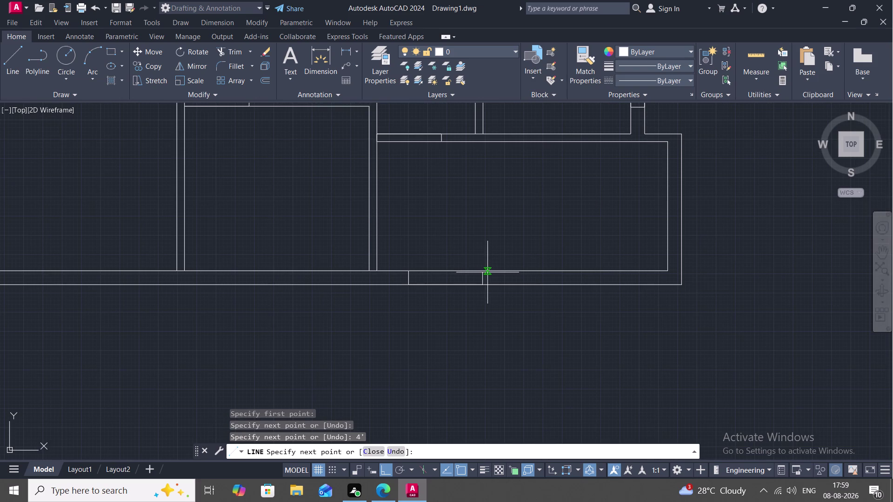
click(484, 272)
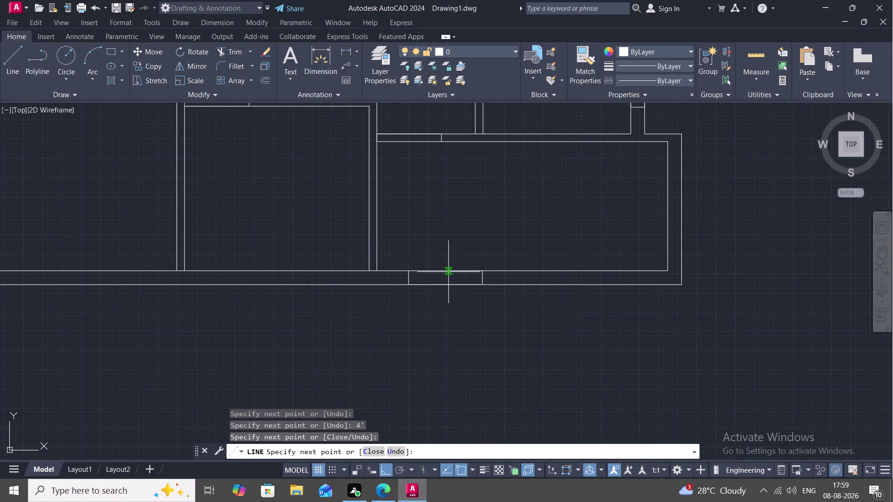
click(411, 271)
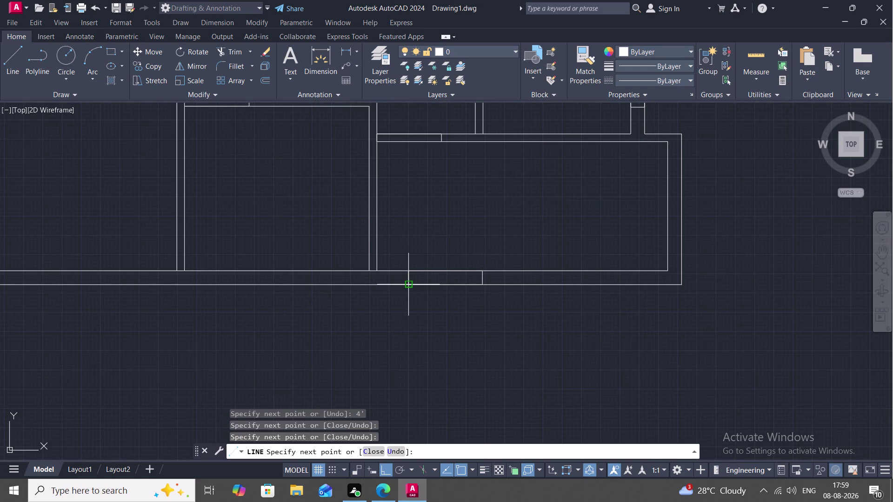
key(Escape)
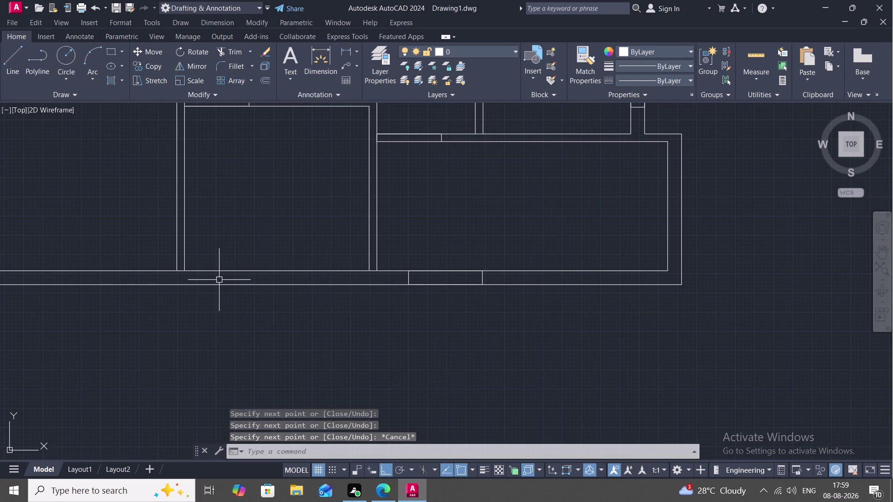
Draw a line across the bottom-left room's wall thickness.
key(space)
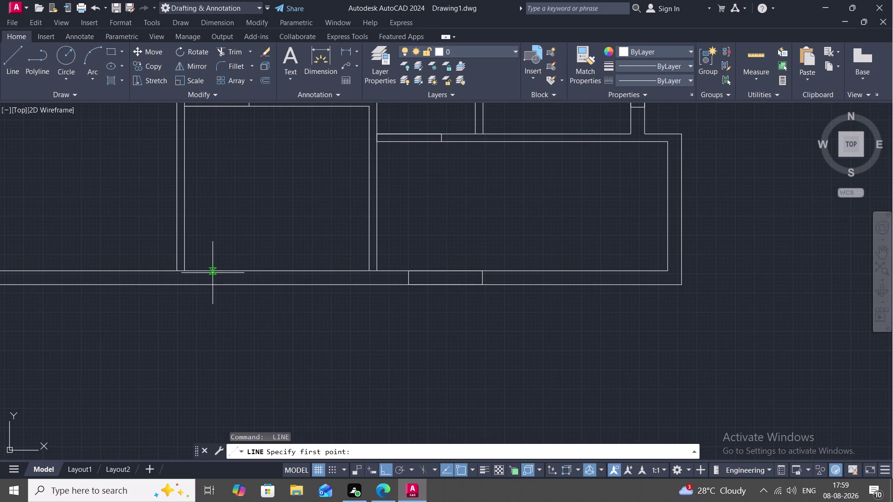
click(215, 272)
click(212, 285)
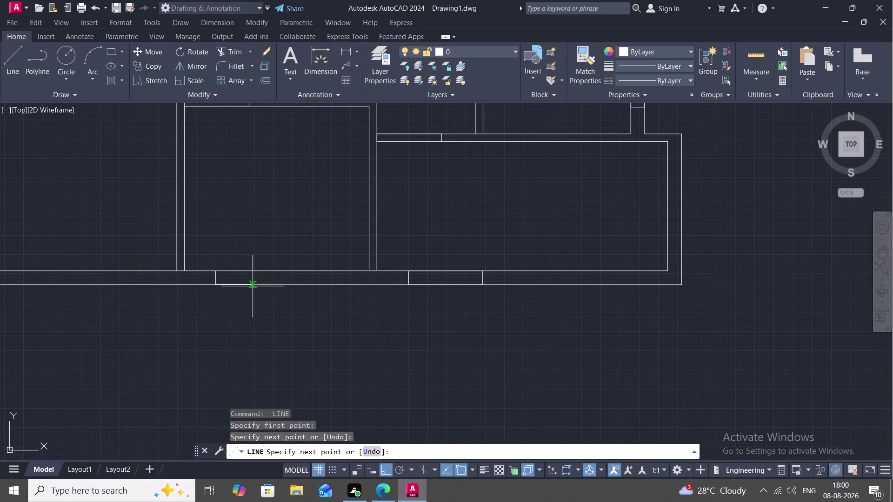
click(313, 286)
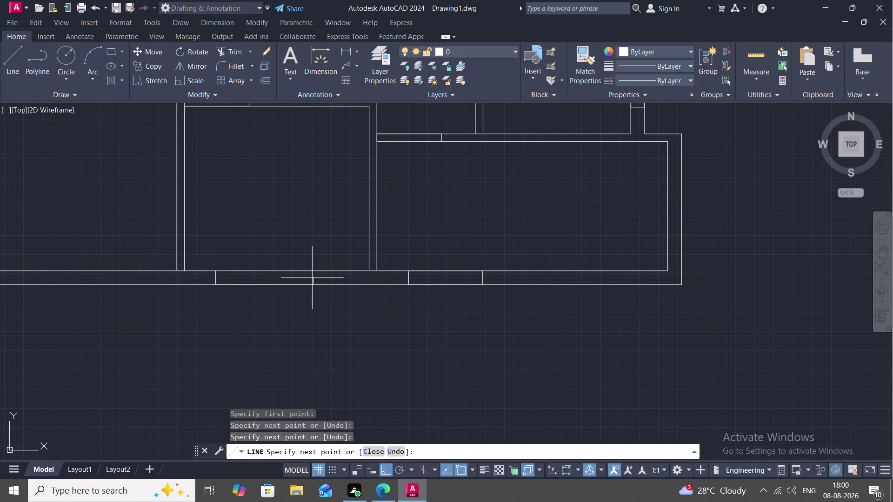
key(Escape)
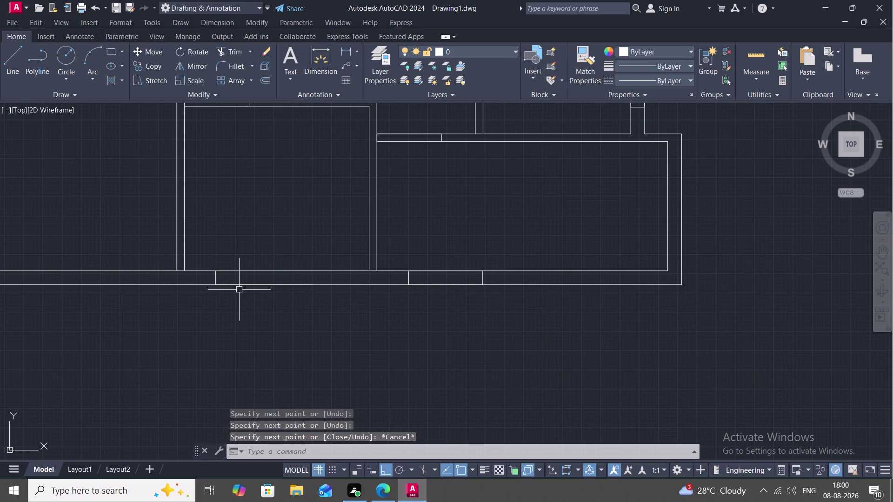
Mark a 6' opening from the wall corner with its far edge across the wall.
key(l)
key(space)
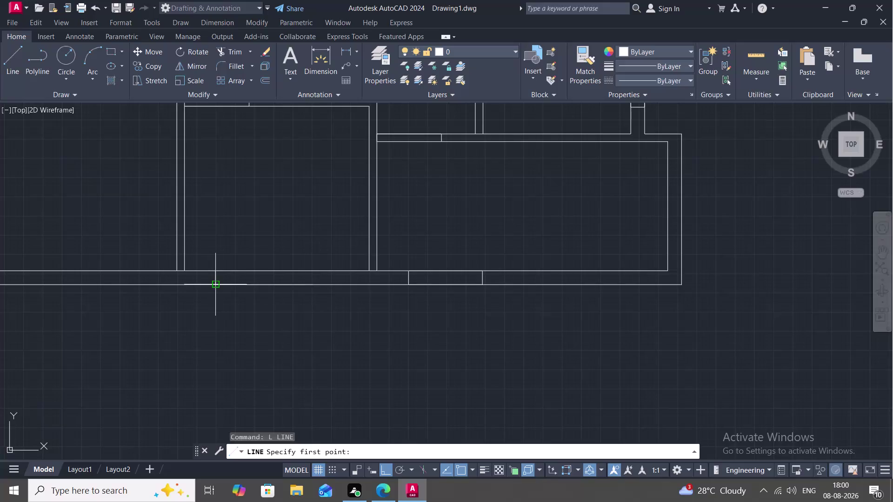
click(213, 287)
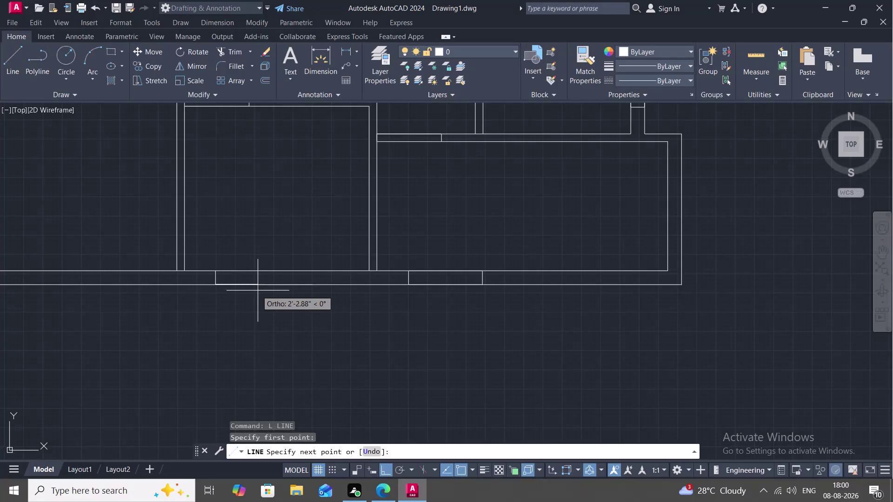
text(6')
key(space)
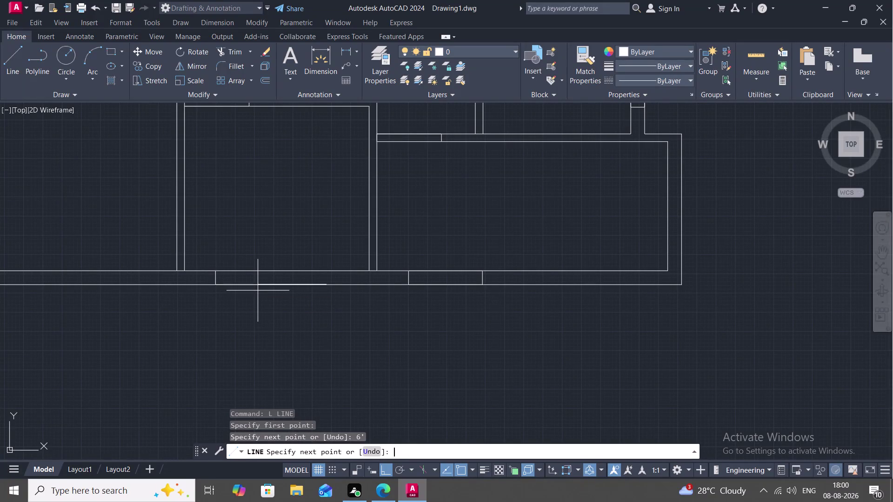
click(327, 272)
click(215, 272)
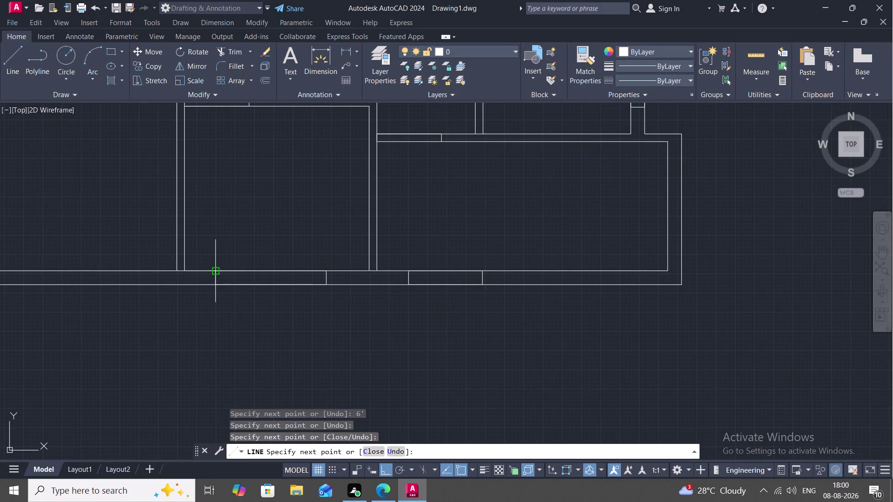
key(Escape)
scroll(down, 3)
Draw the lines marking an 8' opening in the lower-left room's left outer wall.
middle_drag(198, 296, 237, 302)
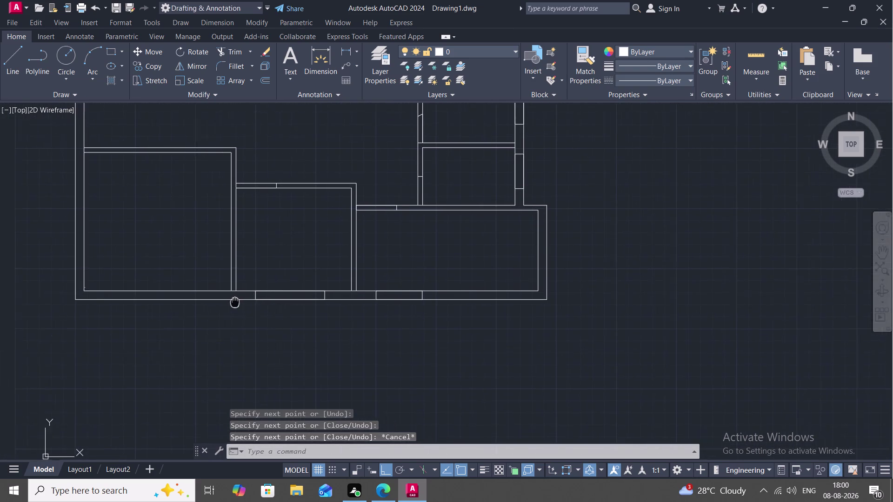
middle_drag(238, 303, 314, 302)
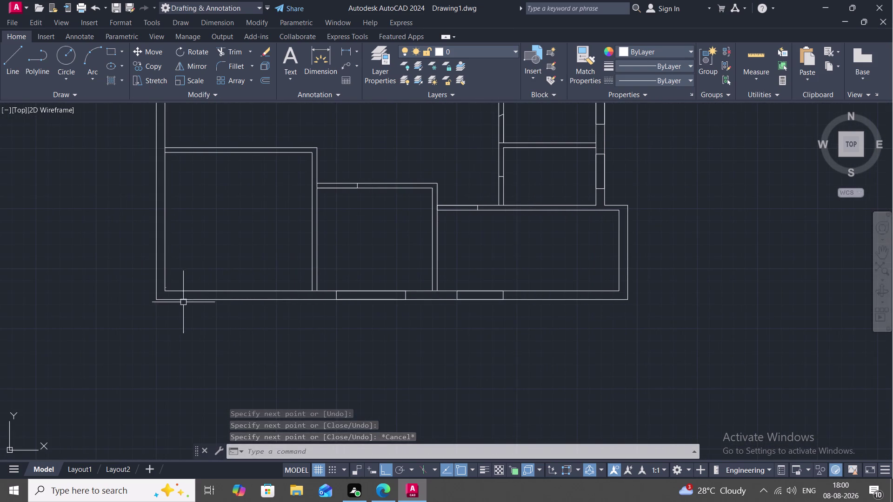
key(l)
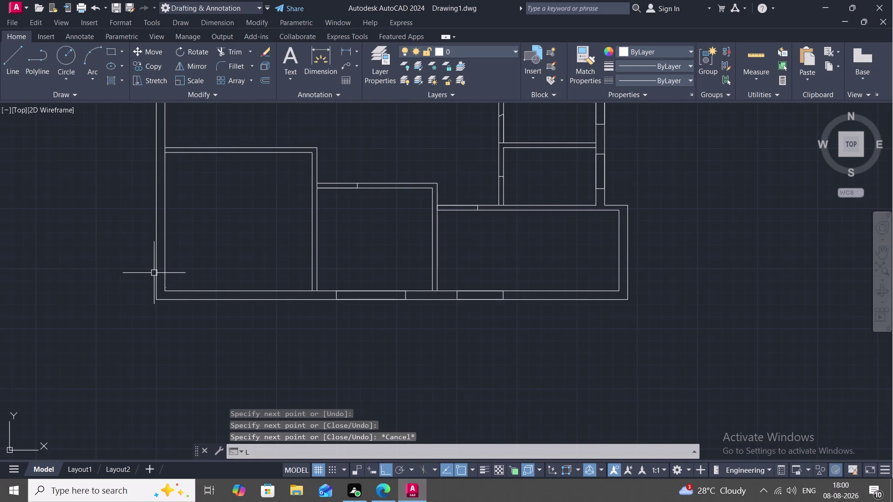
key(space)
click(158, 272)
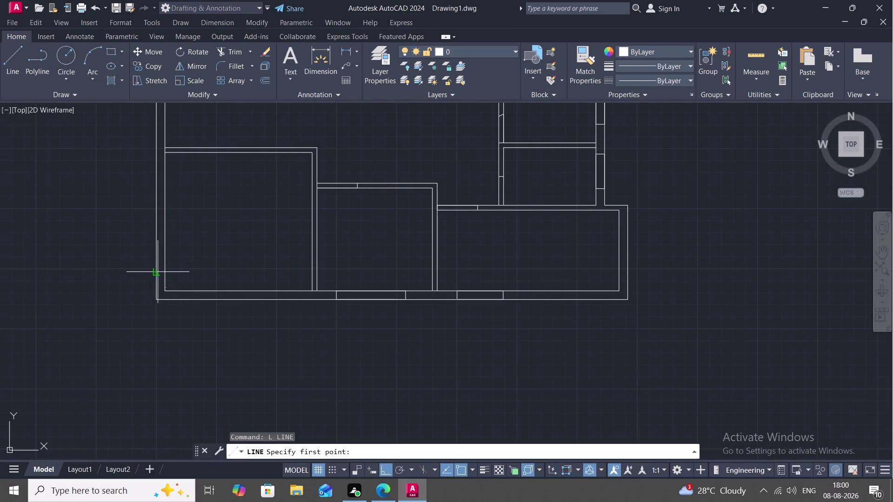
click(164, 272)
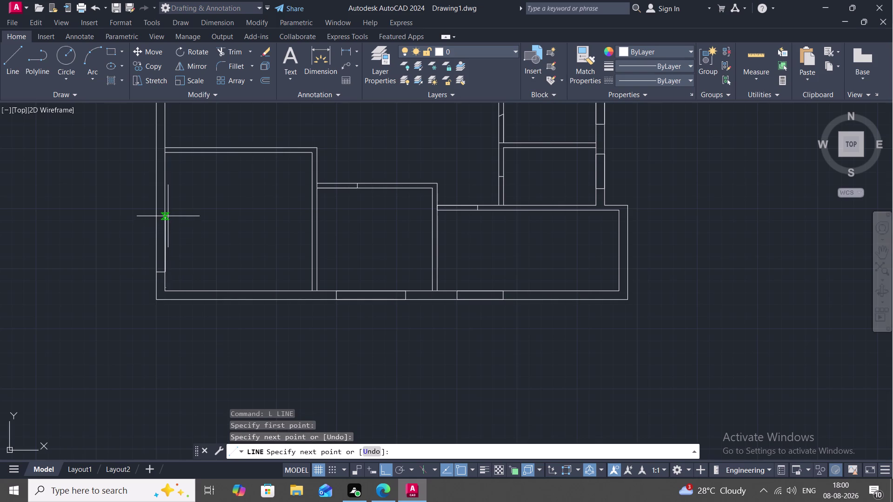
text(8')
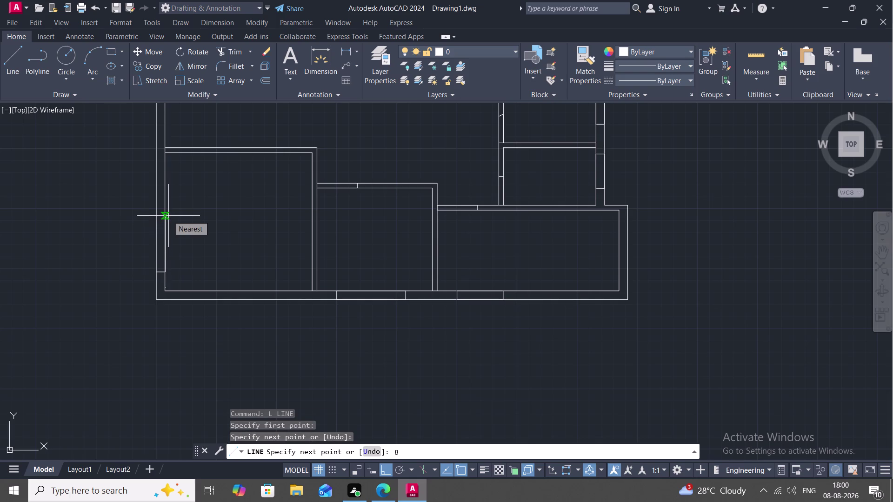
key(space)
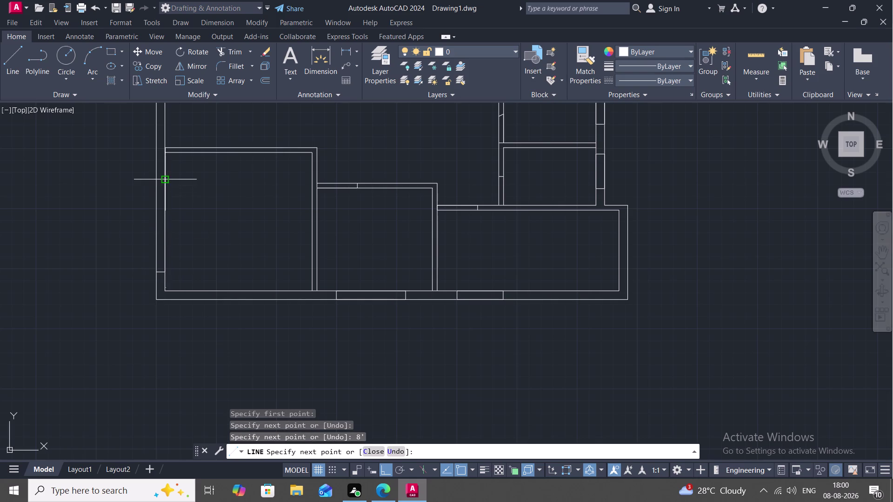
click(153, 179)
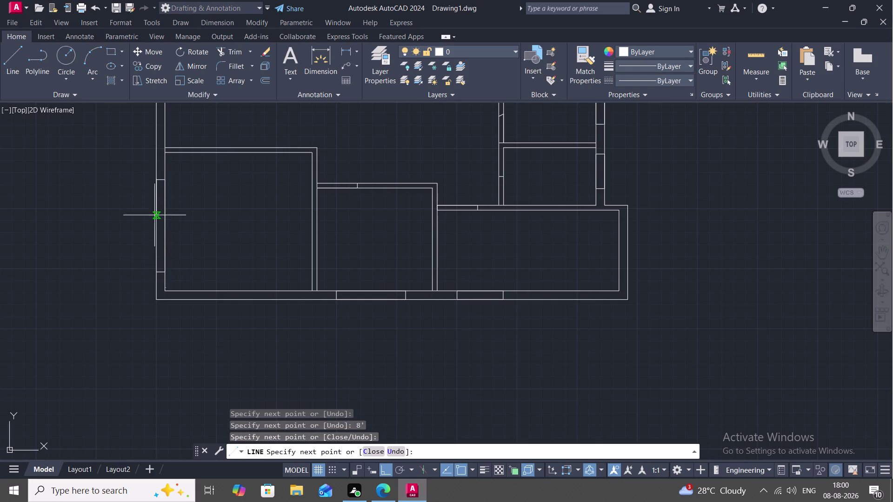
click(158, 273)
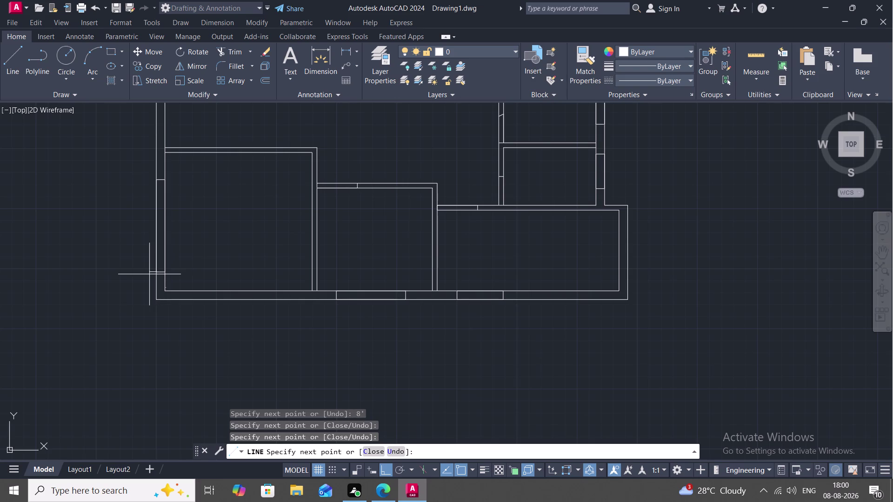
key(Escape)
scroll(down, 3)
middle_drag(145, 230, 151, 329)
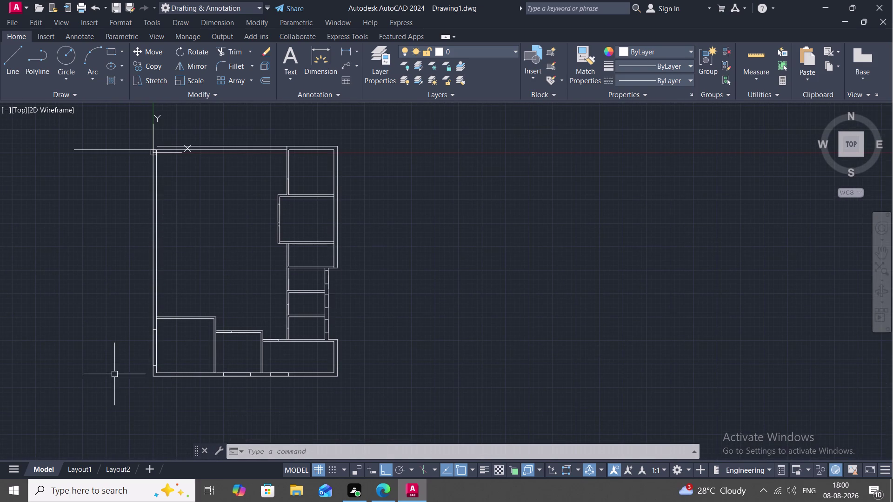
Try BREAK on the inner left wall line, then cancel it.
scroll(up, 3)
scroll(up, 3)
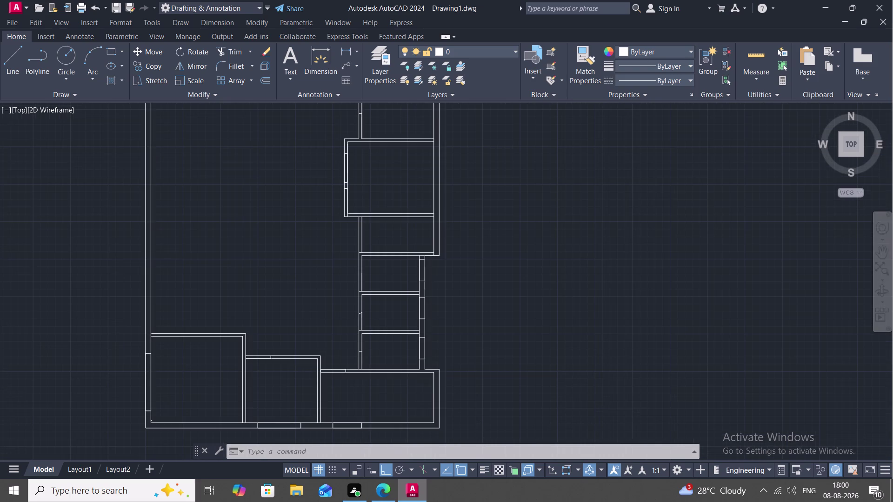
scroll(down, 3)
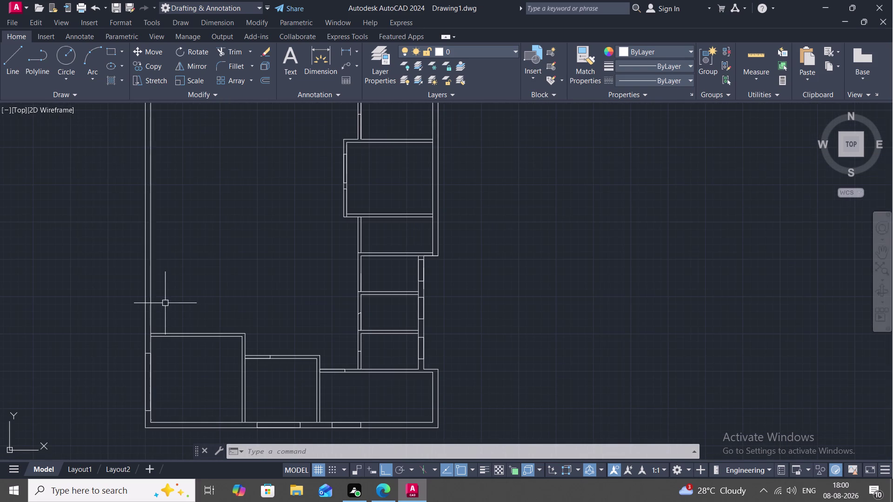
key(b)
text(R)
key(space)
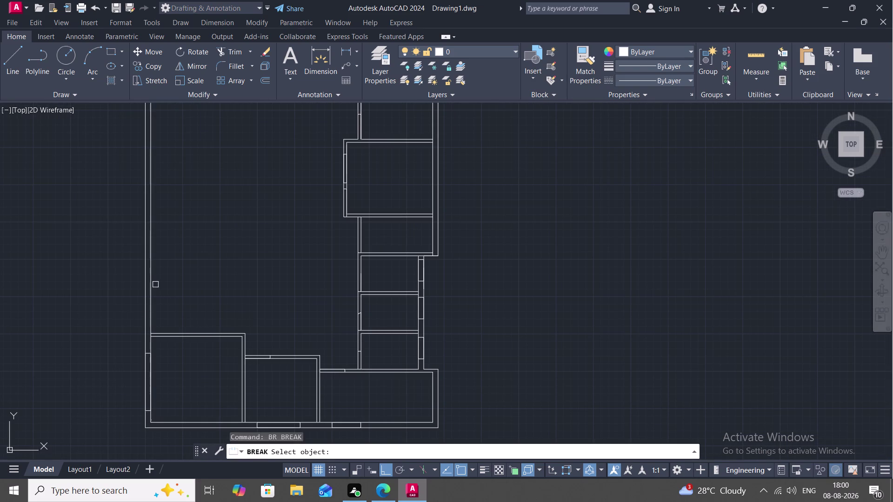
click(151, 287)
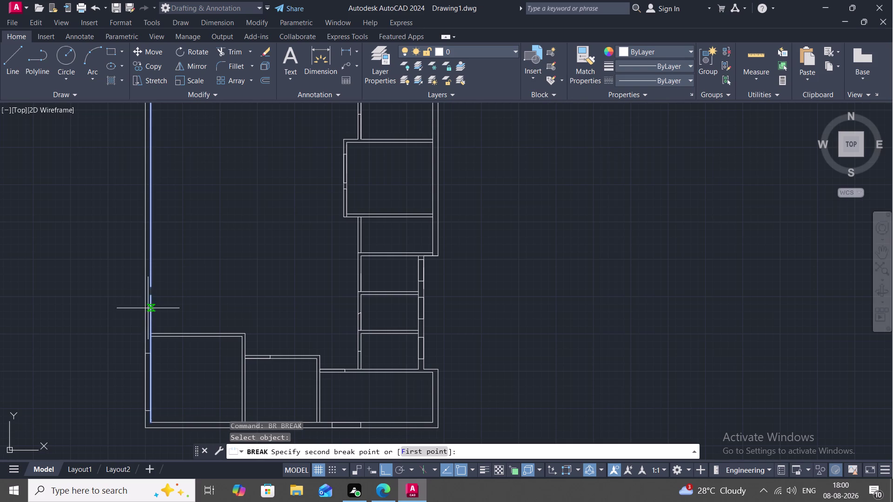
key(Escape)
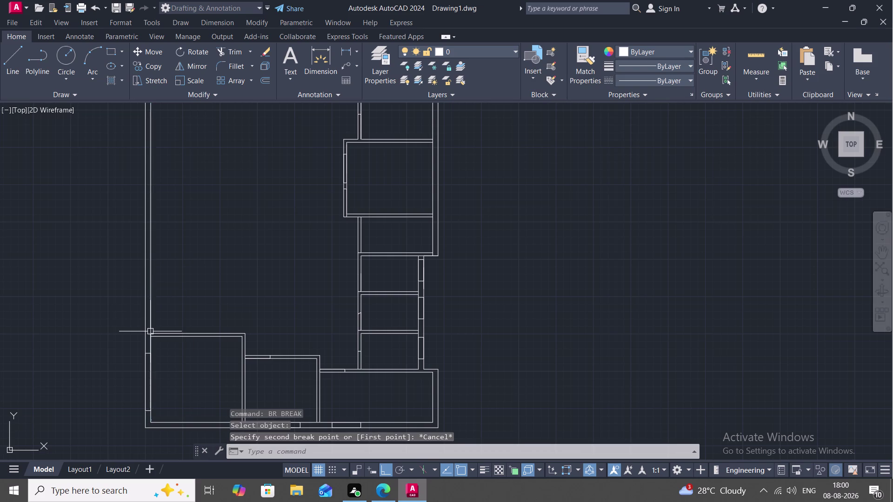
Split the inner left wall line at the lower-left room's corner using BREAKATPOINT.
key(b)
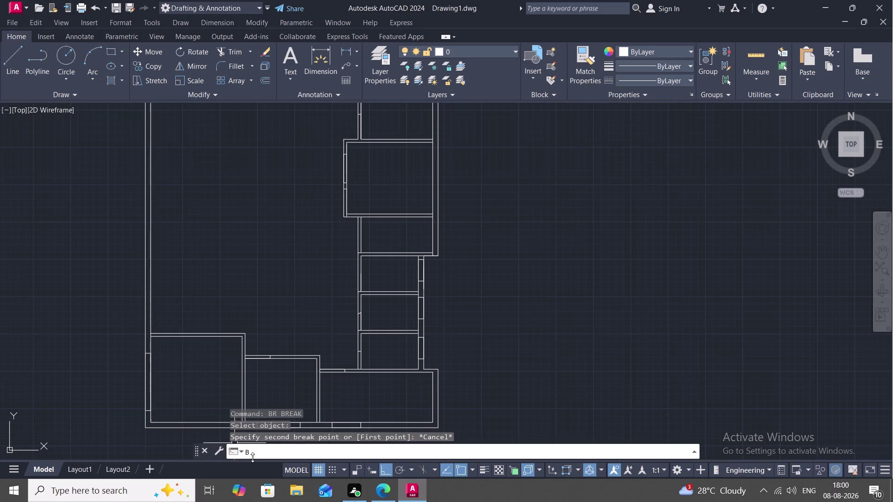
text(RE)
key(BackSpace)
key(BackSpace)
key(BackSpace)
key(BackSpace)
key(BackSpace)
key(BackSpace)
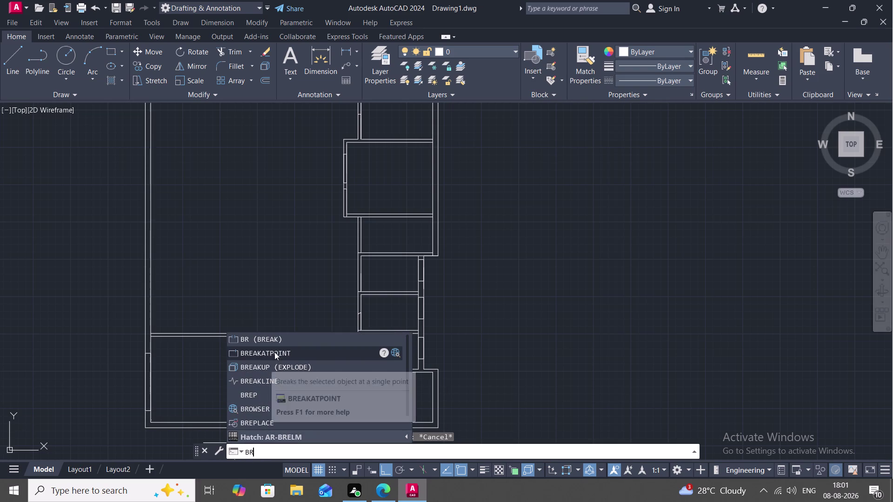
click(275, 351)
click(150, 320)
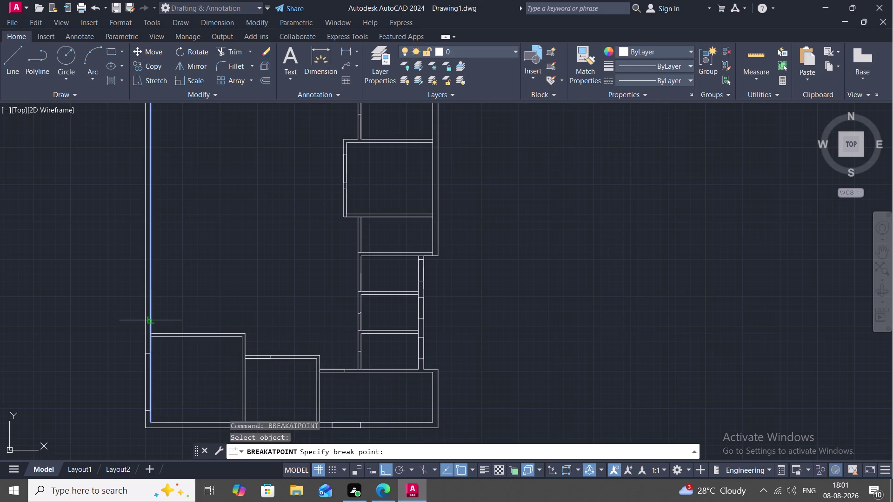
click(150, 332)
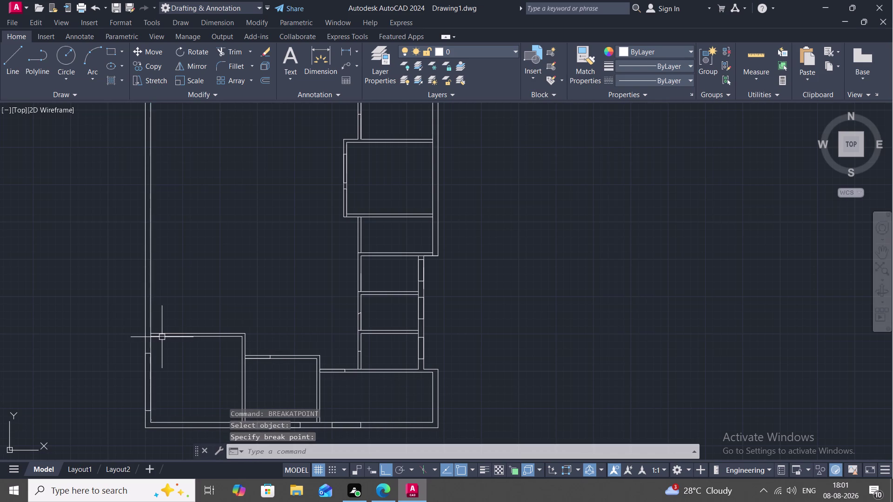
key(Escape)
Offset the upper inner left wall line 10' to the right as a new interior wall.
text(O)
key(space)
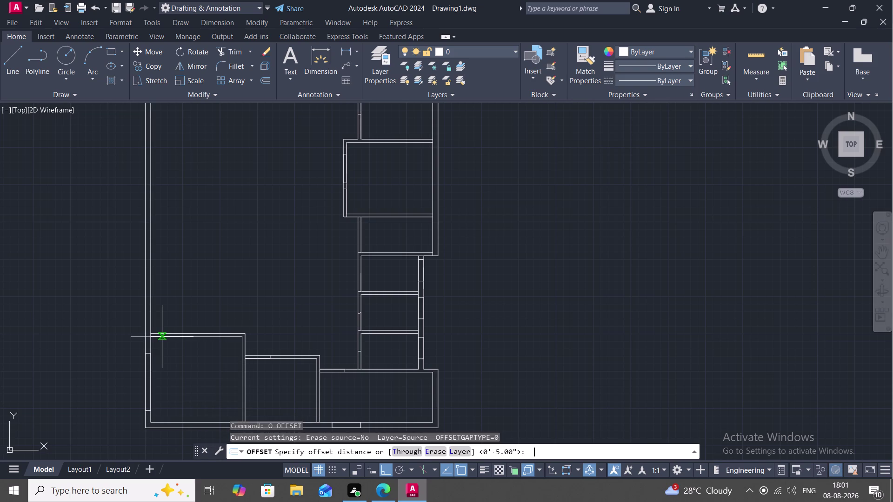
key(1)
key(0)
text(')
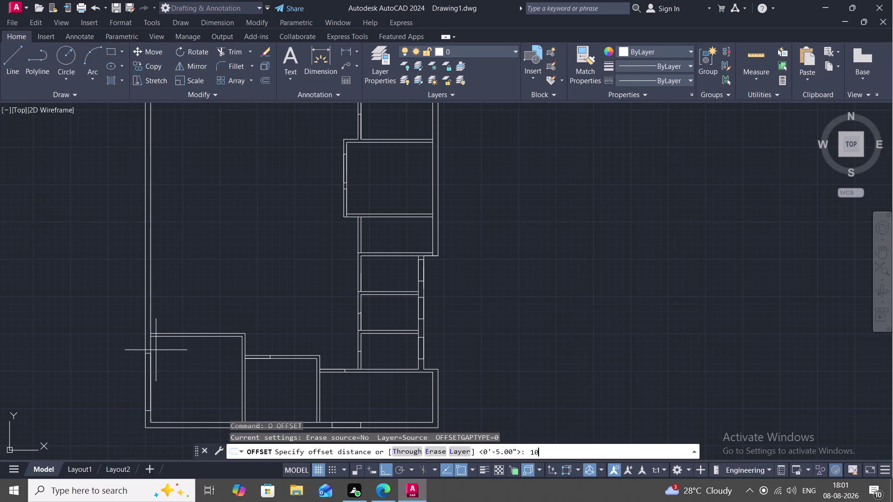
key(space)
click(150, 301)
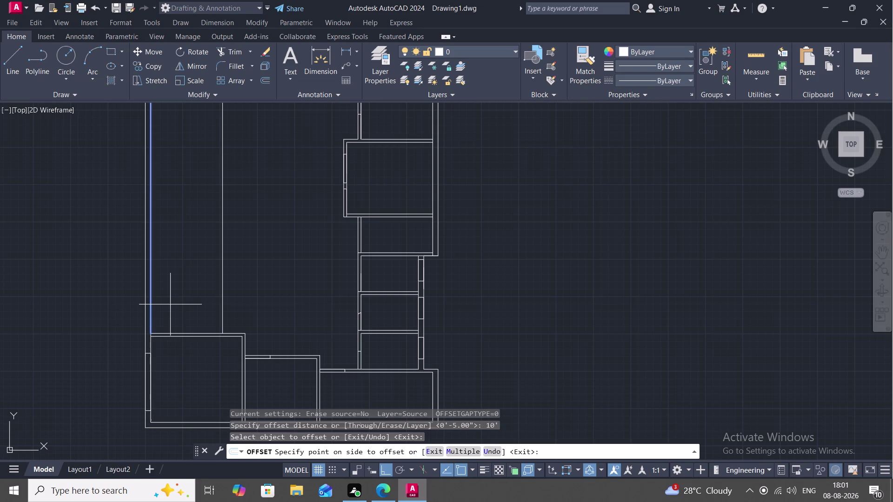
click(170, 305)
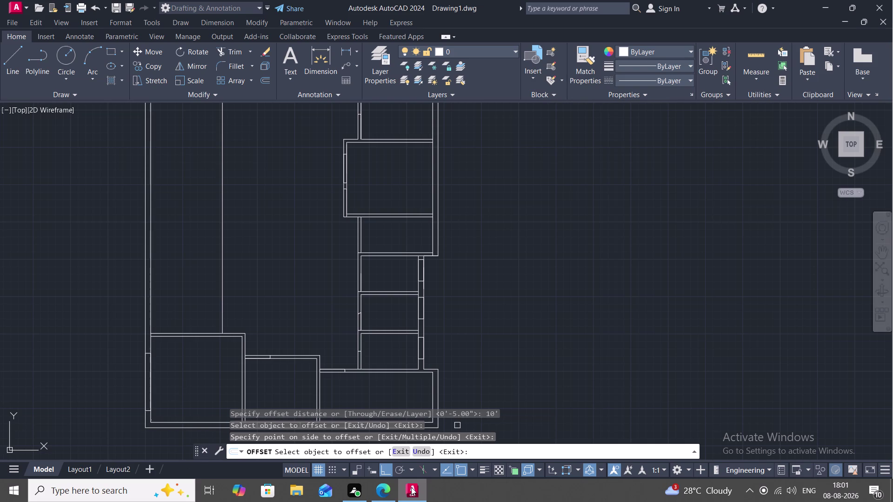
key(5)
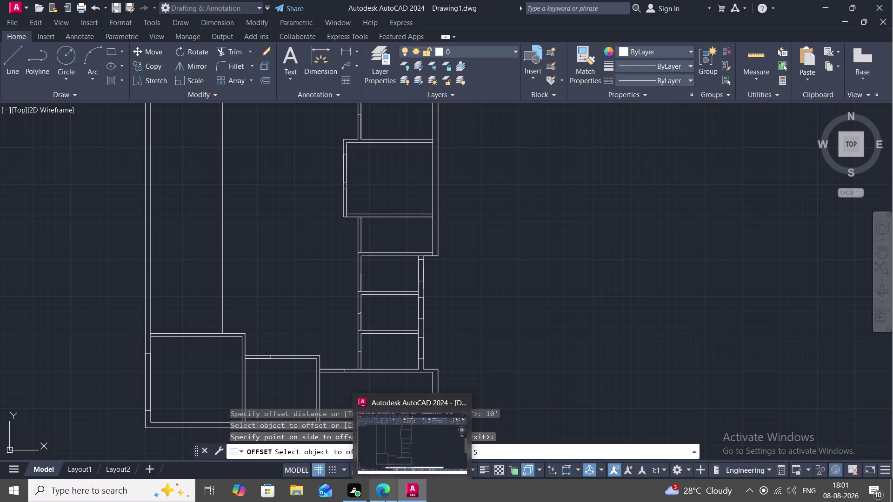
key(Escape)
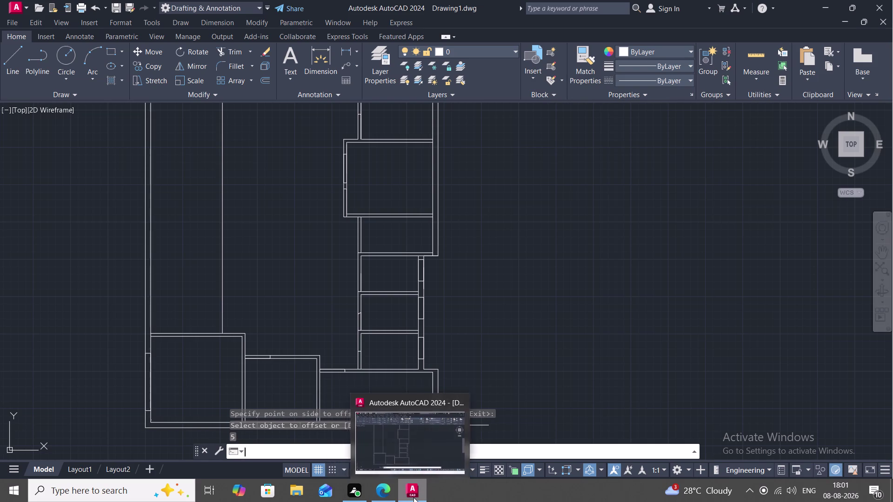